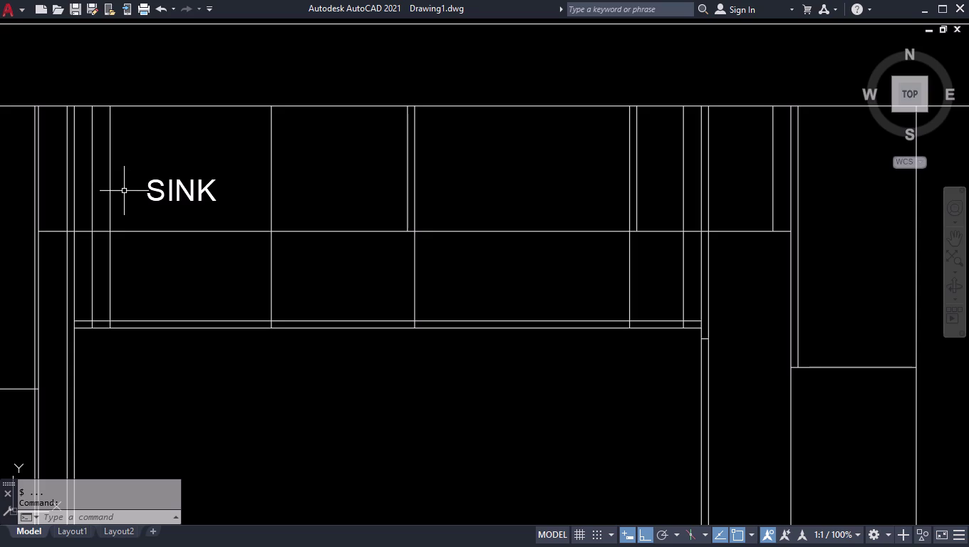
Pan to the right-hand cabinets and break the lower counter's right end line at a point.
scroll(down, 3)
scroll(down, 3)
scroll(up, 3)
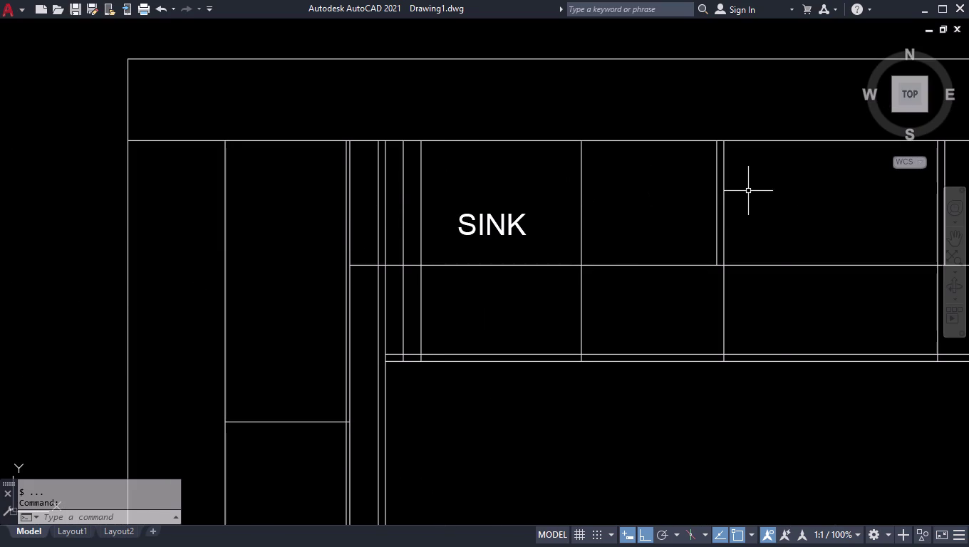
click(953, 235)
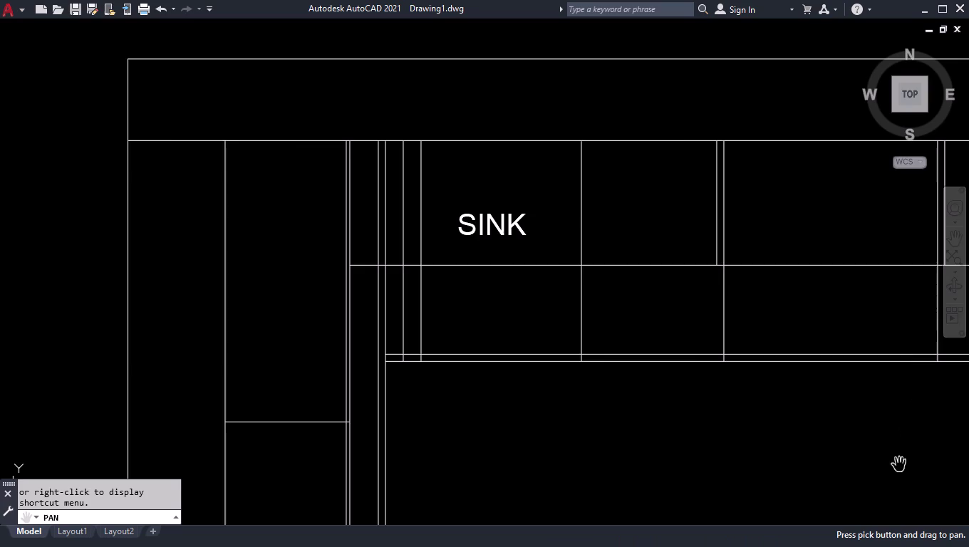
drag(899, 466, 329, 453)
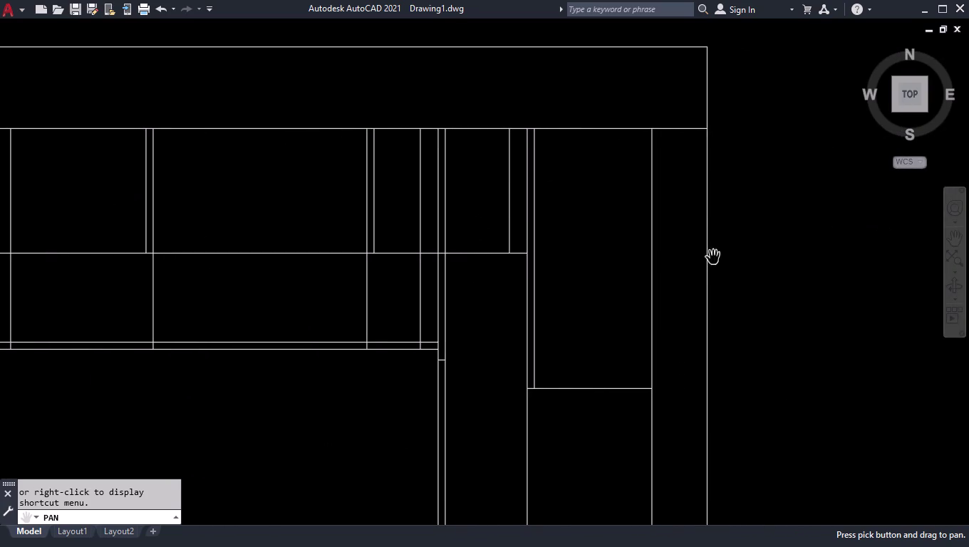
key(space)
scroll(down, 3)
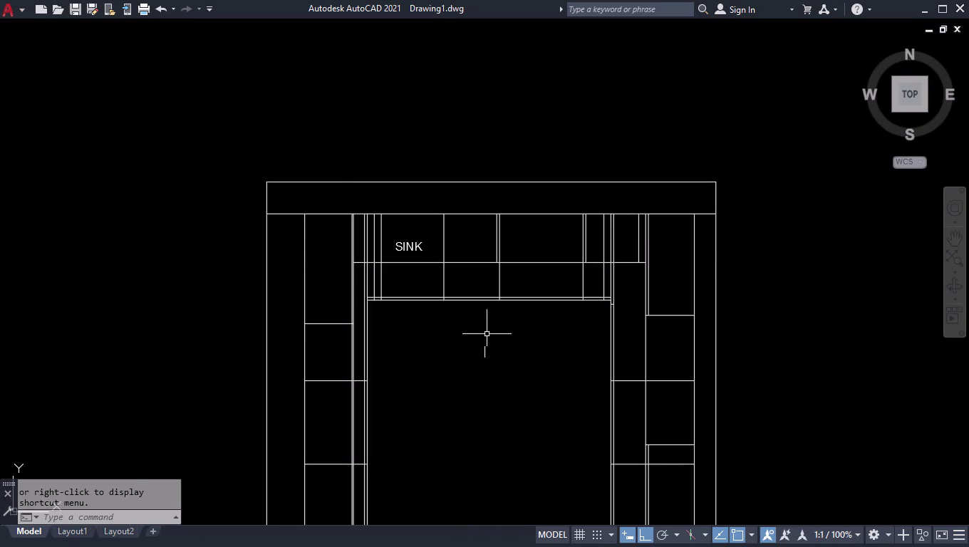
scroll(up, 3)
scroll(down, 3)
scroll(down, 3)
scroll(down, 3)
scroll(down, 3)
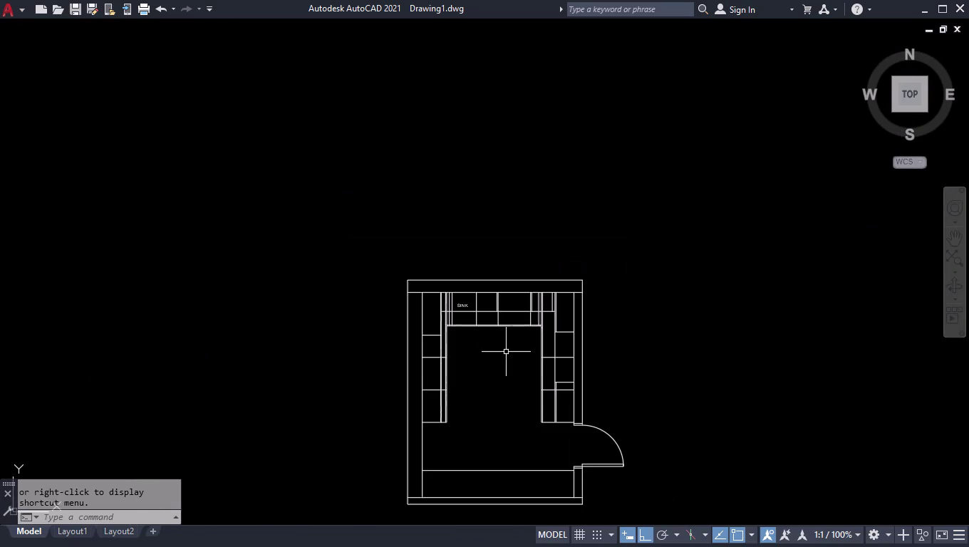
scroll(up, 3)
scroll(up, 3)
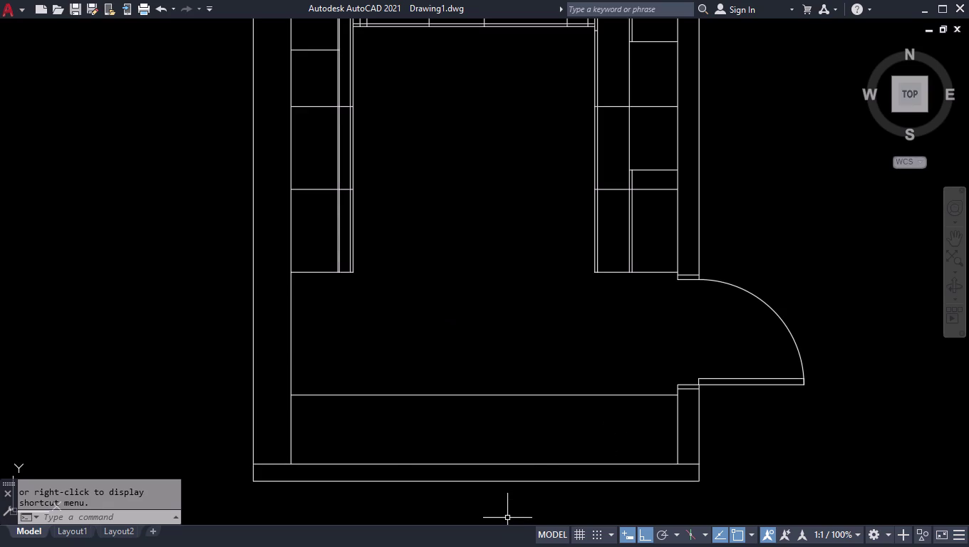
scroll(up, 3)
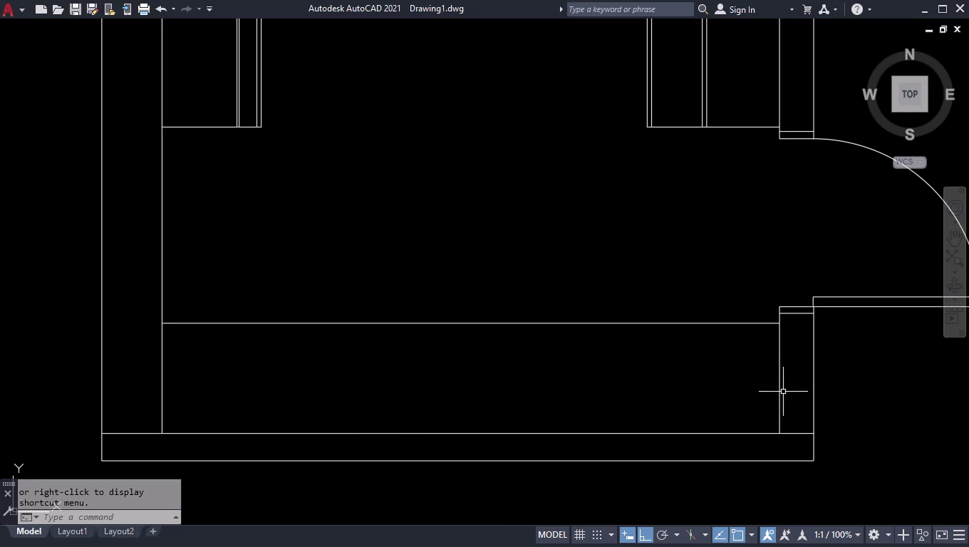
text(br)
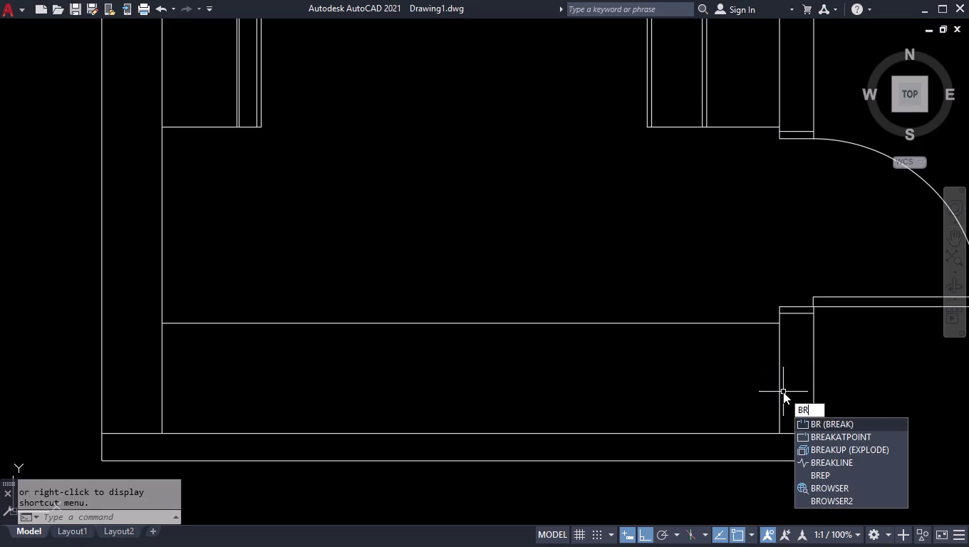
key(Down)
key(Return)
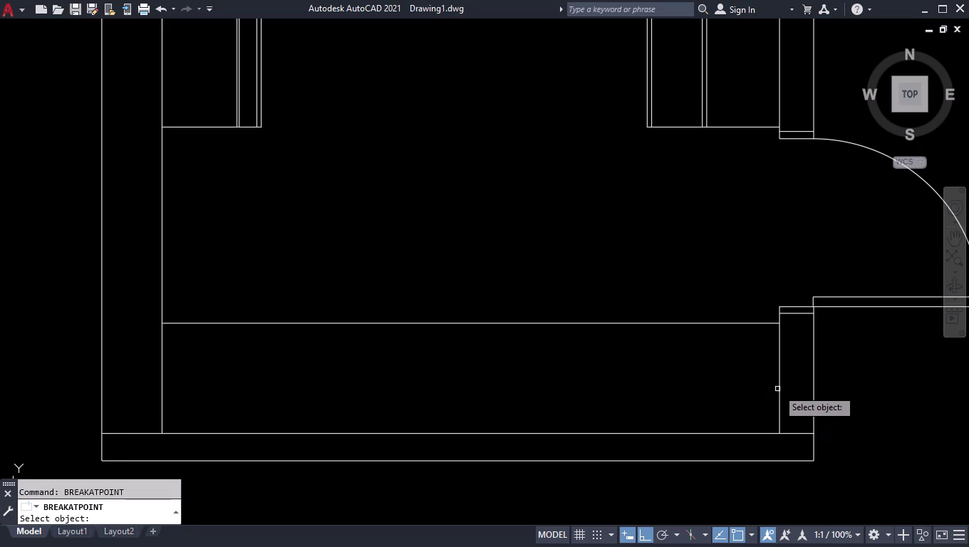
click(780, 387)
click(778, 324)
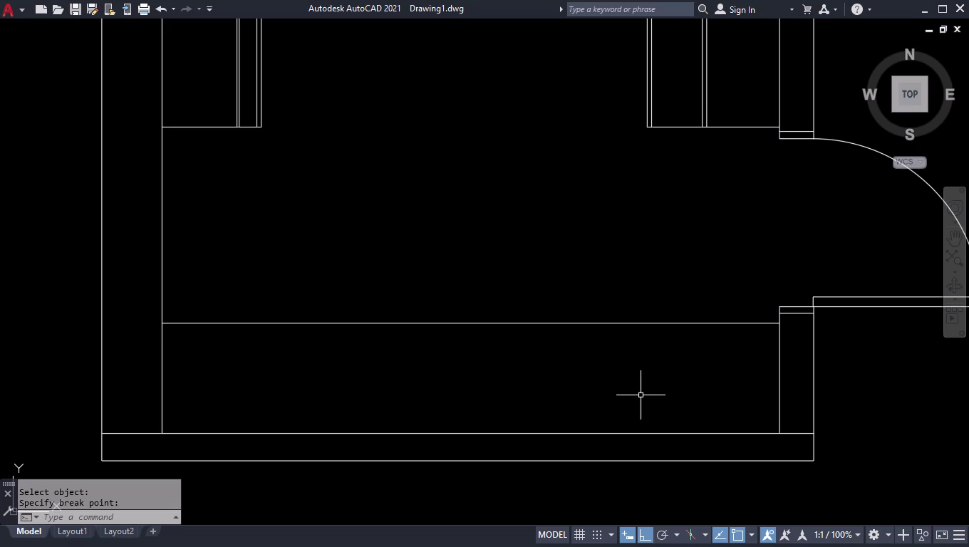
Offset the end line 50 left, then 600 and 1000 further left as dividers.
text(off)
key(Return)
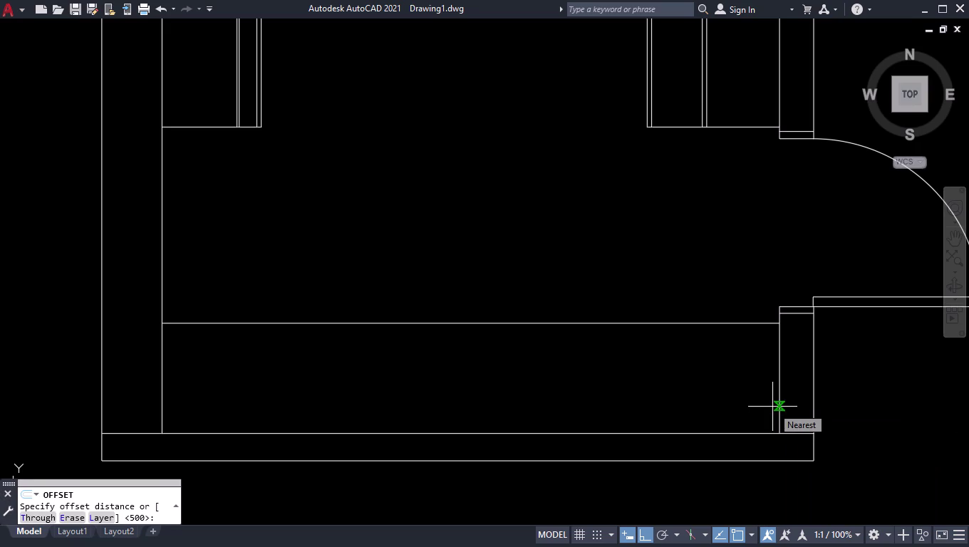
text(50)
key(Return)
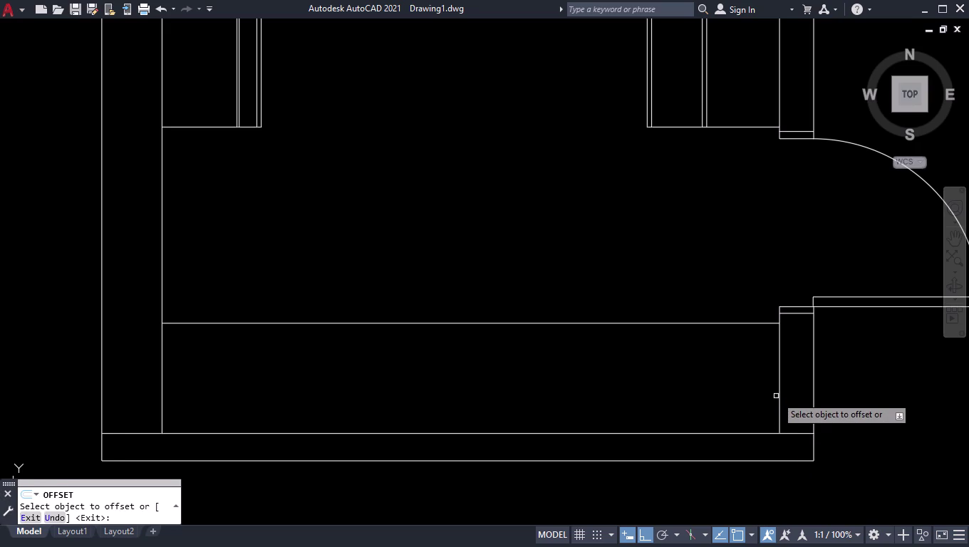
click(778, 383)
click(735, 383)
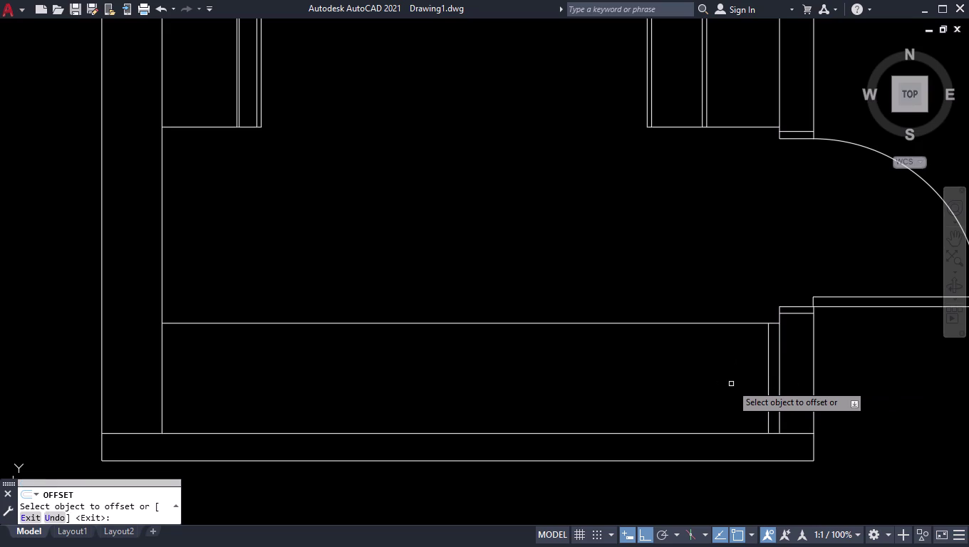
click(769, 372)
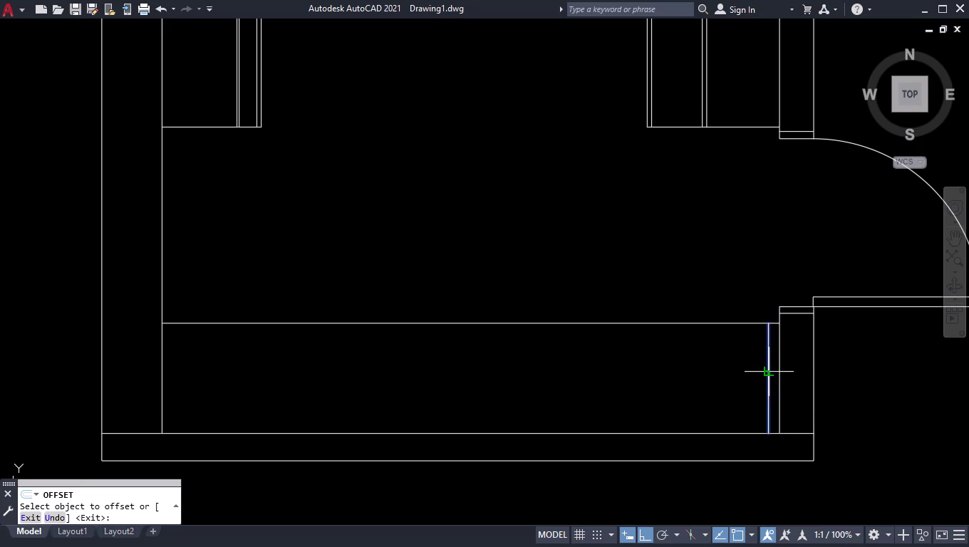
text(600)
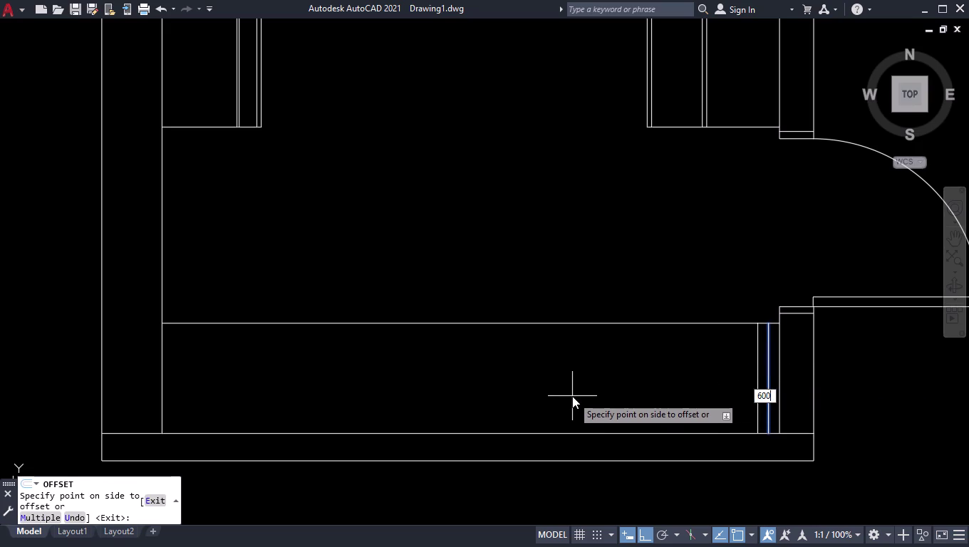
key(Return)
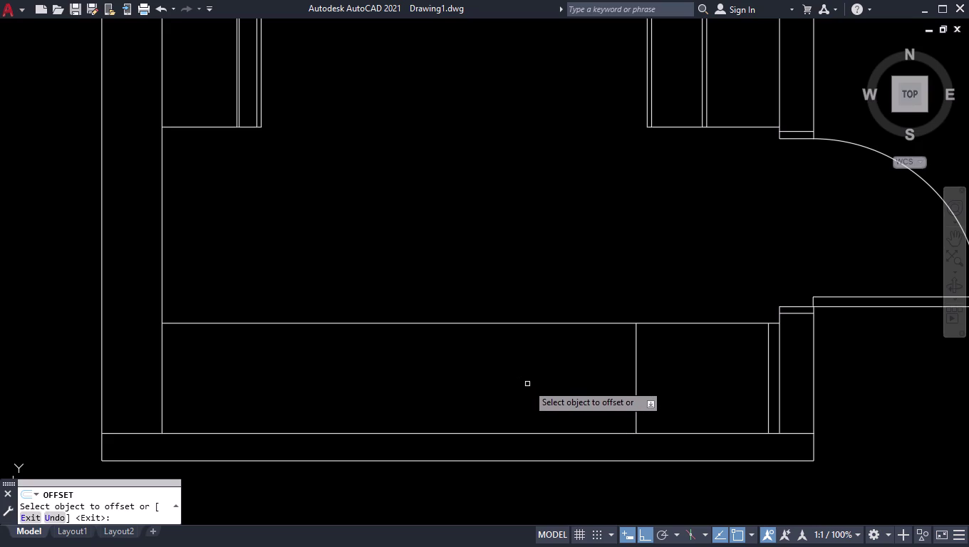
click(636, 381)
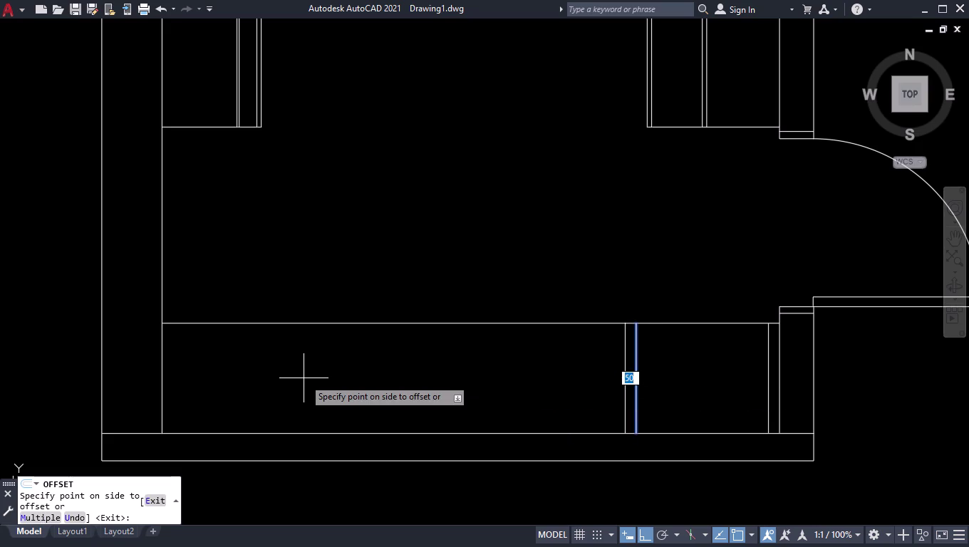
text(1000)
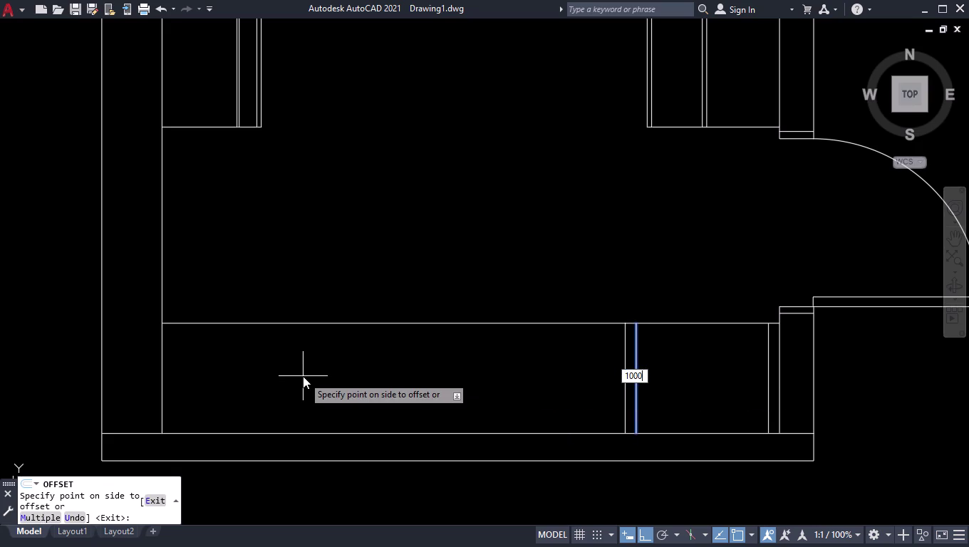
key(Return)
key(Return)
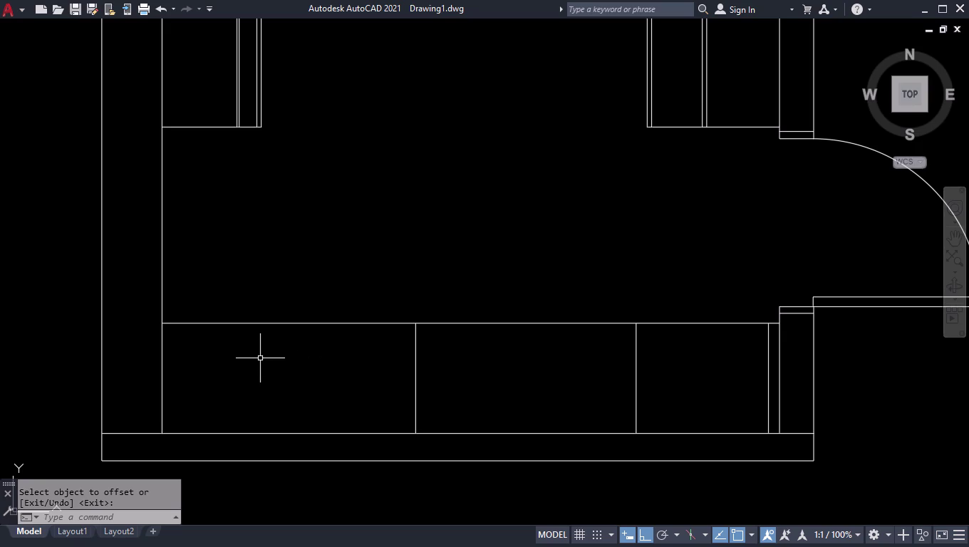
Fence-trim the counter lines left of the cabinets and check a distance with MEASUREGEOM.
text(t)
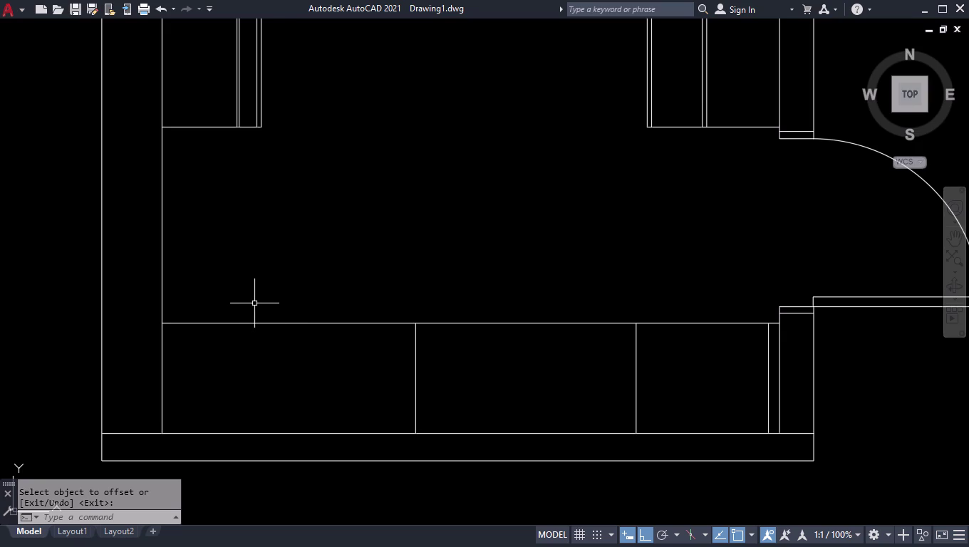
text(r)
key(Return)
click(254, 304)
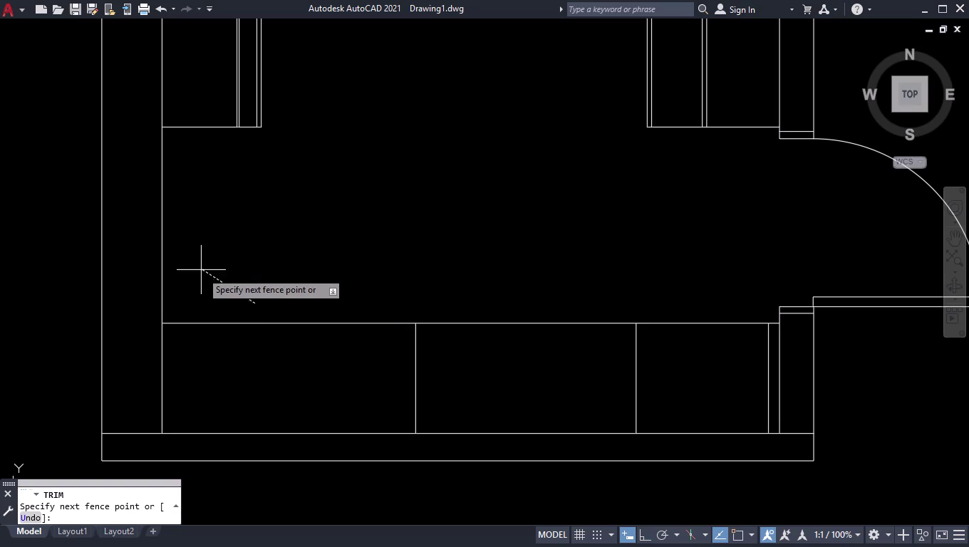
click(243, 359)
key(space)
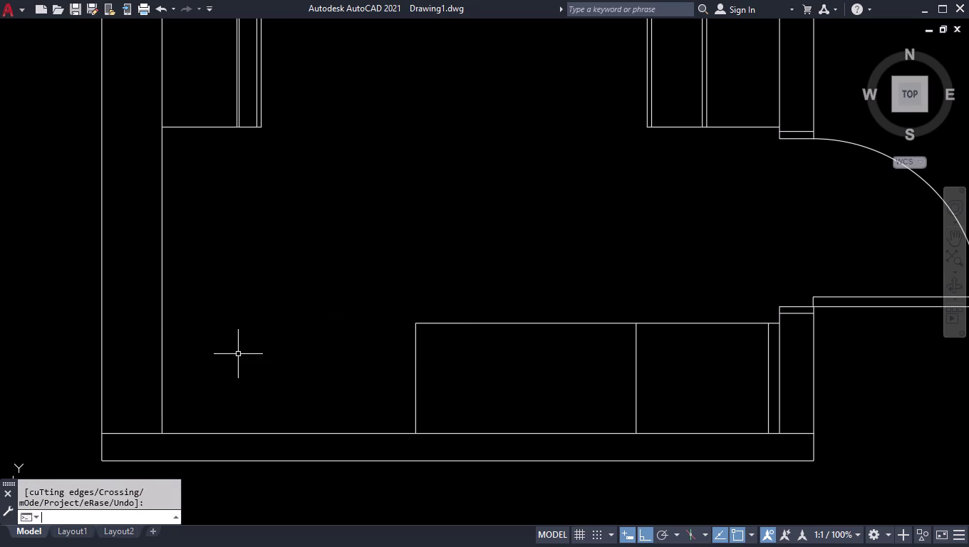
text(meas)
key(Return)
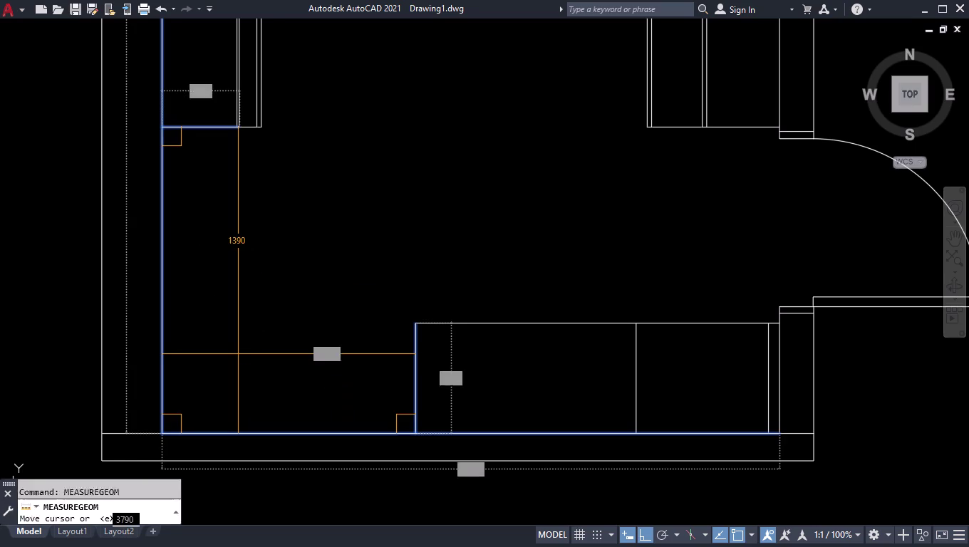
key(Return)
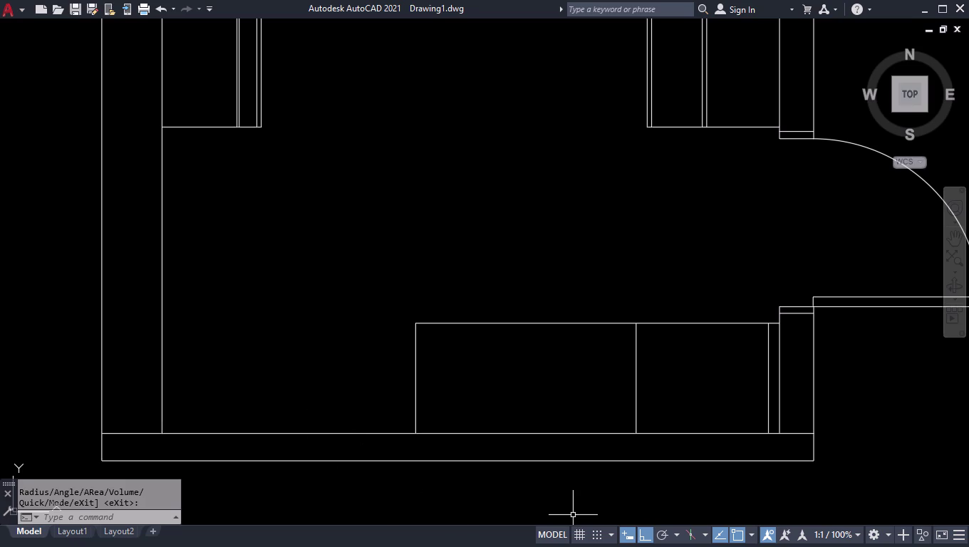
Offset the lower counter's top edge 20 inward as a thin edge line.
text(off)
key(Return)
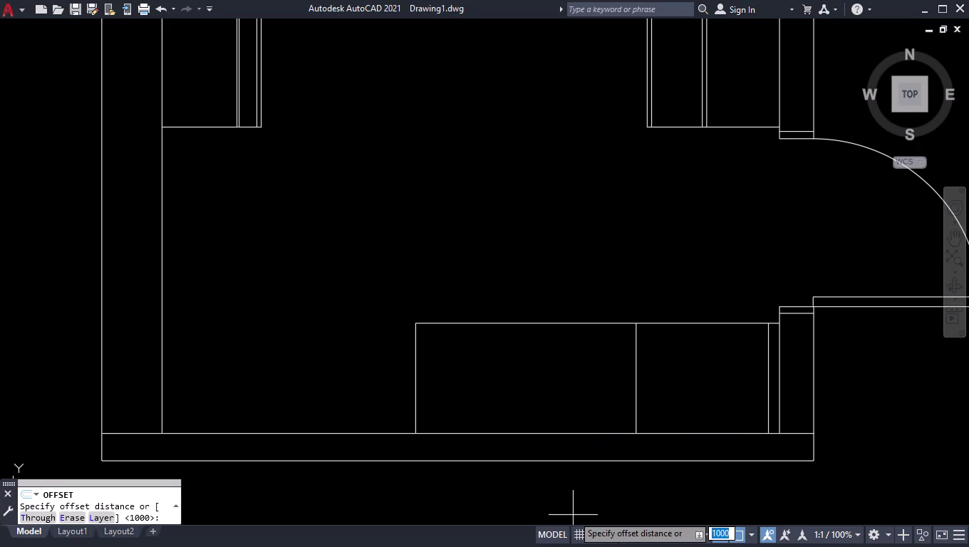
text(20)
key(Return)
click(462, 323)
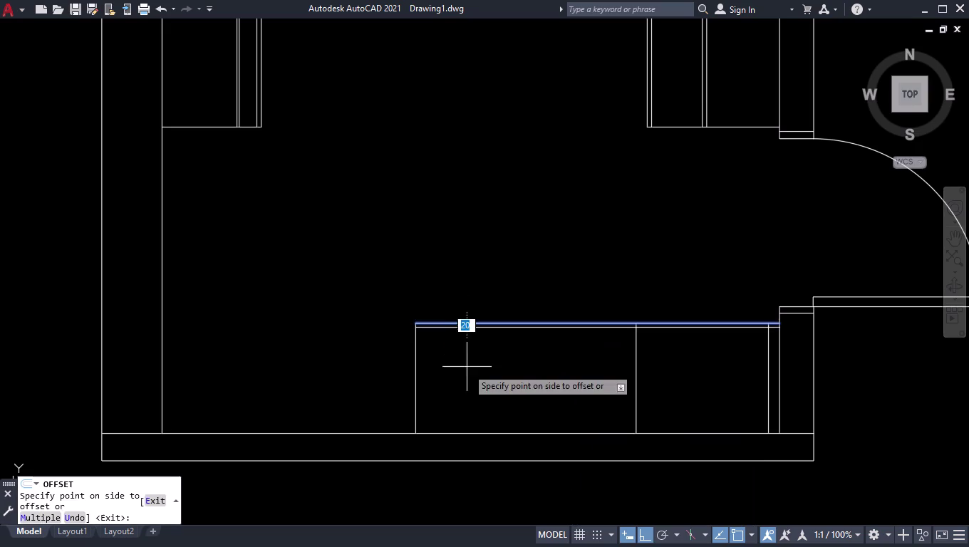
click(469, 374)
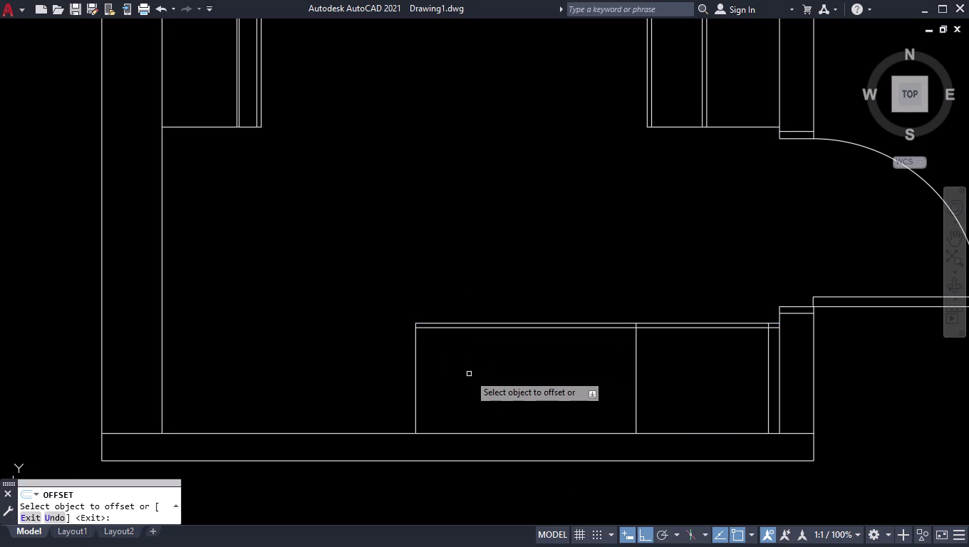
key(Return)
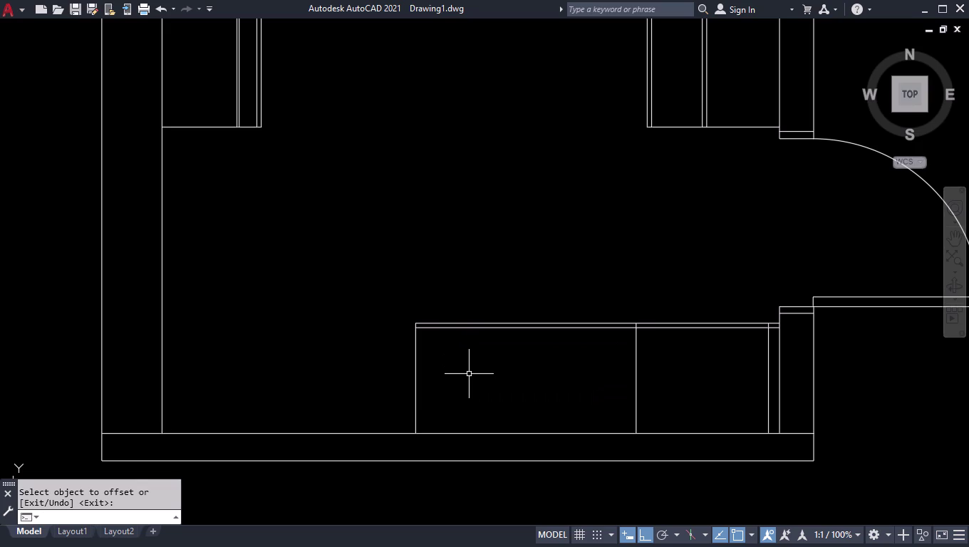
Draw a 20-unit vertical line up from the cabinet front edge's midpoint using m2p.
key(l)
key(Return)
text(m20)
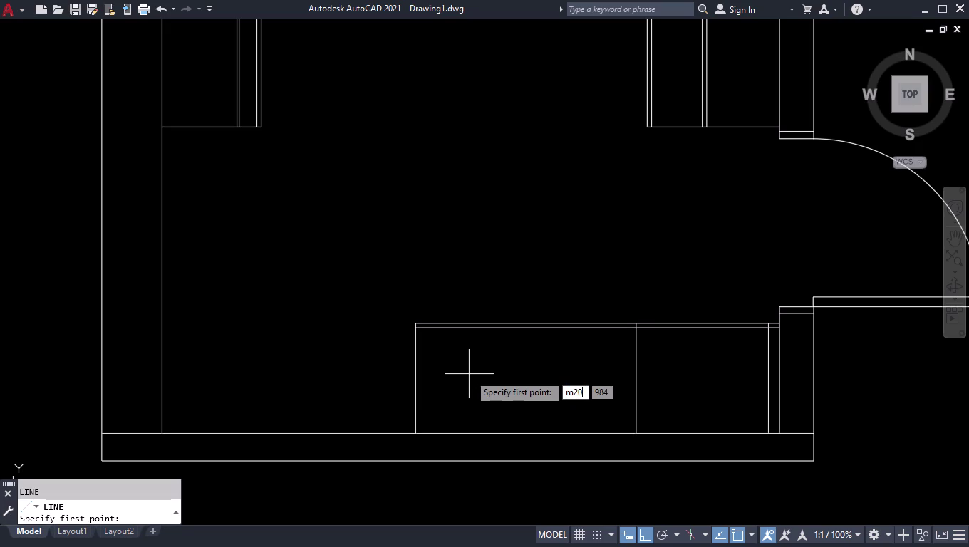
key(BackSpace)
key(o)
key(BackSpace)
key(p)
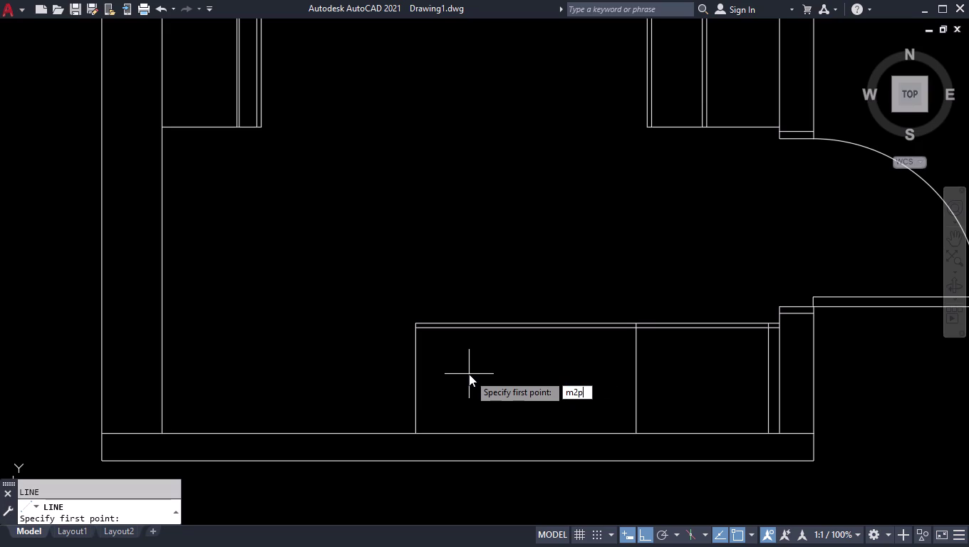
key(Return)
scroll(up, 3)
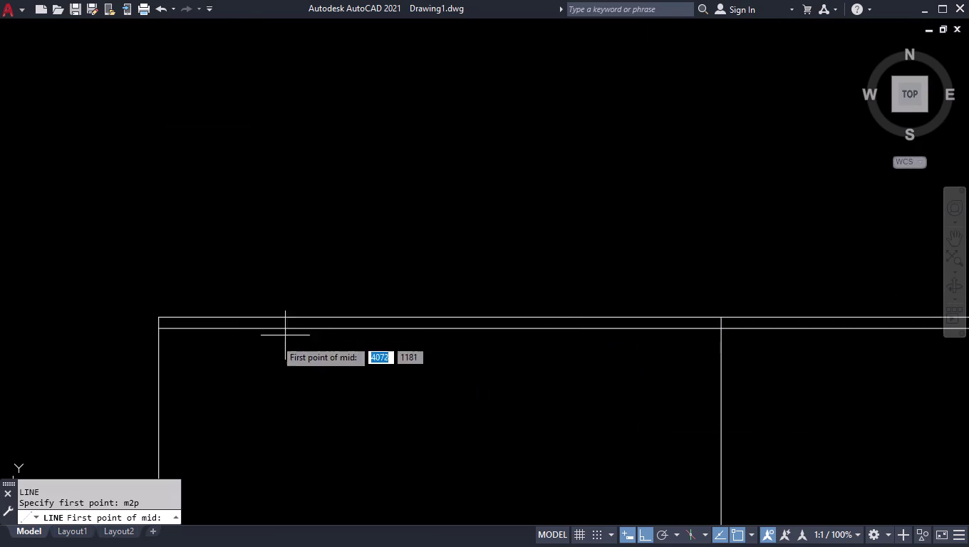
click(156, 324)
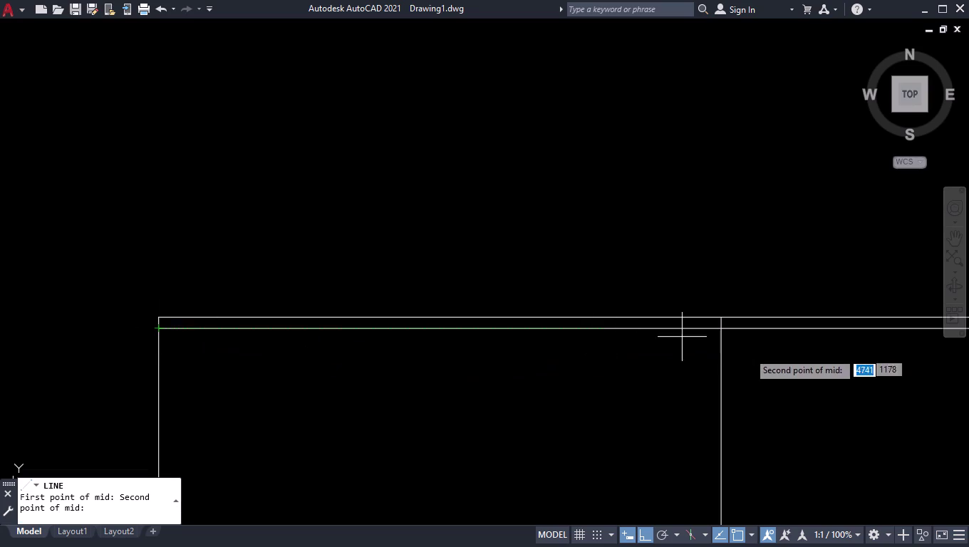
click(724, 329)
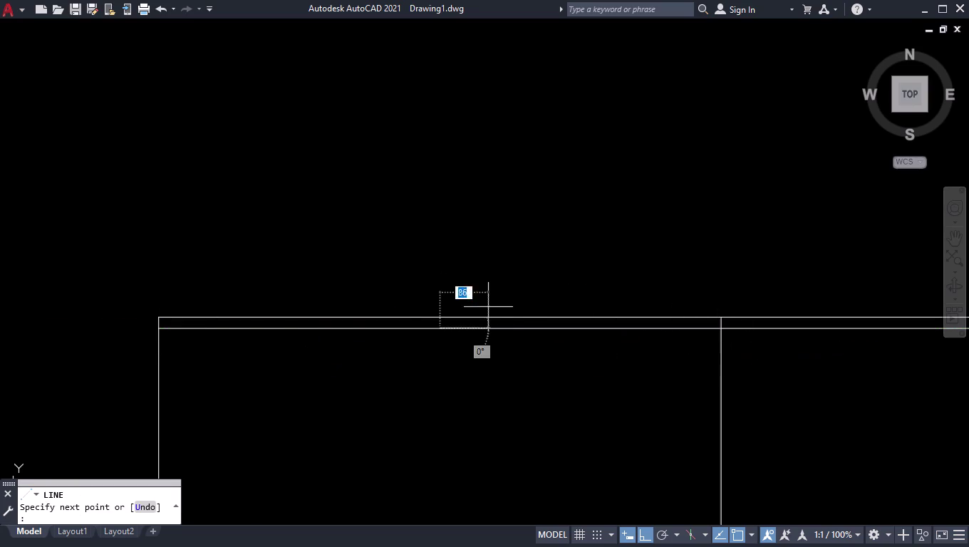
text(20)
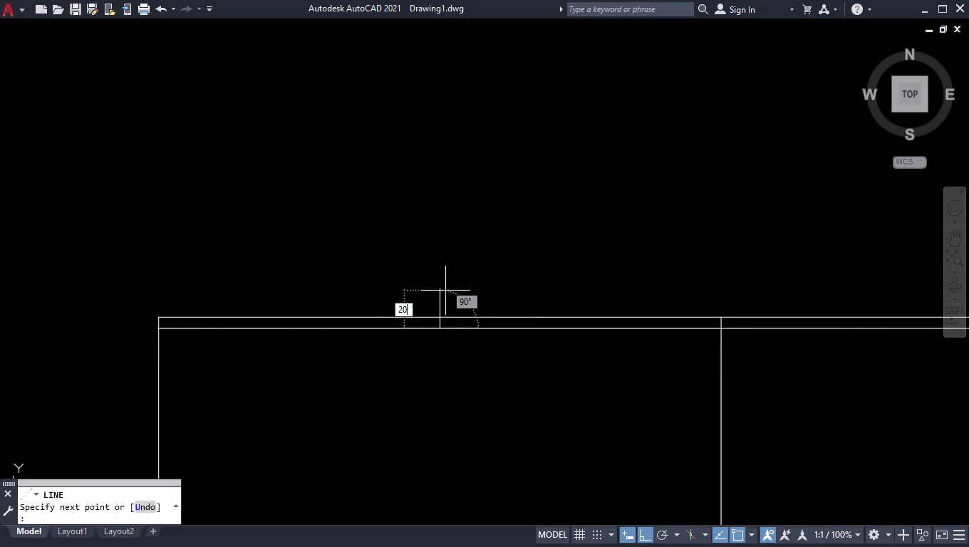
key(Return)
key(space)
scroll(down, 3)
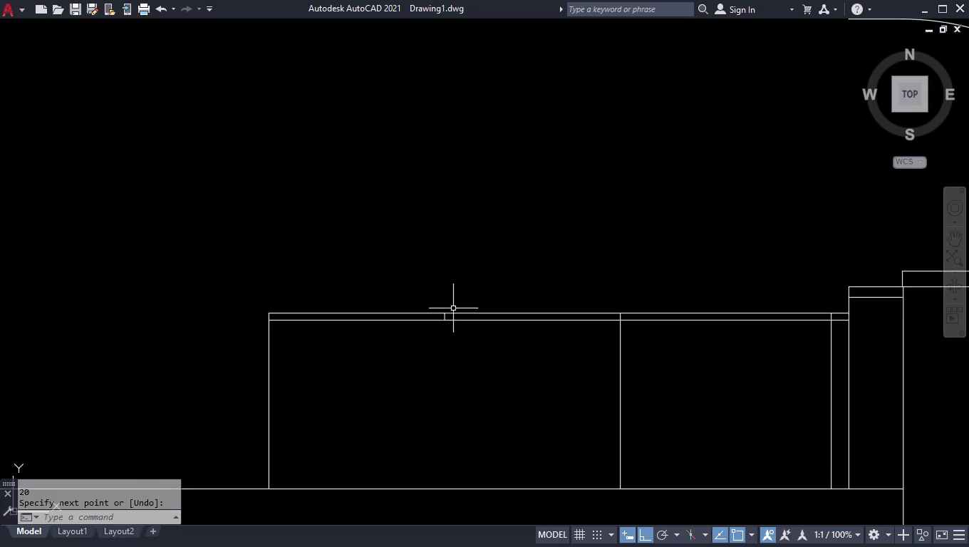
scroll(down, 3)
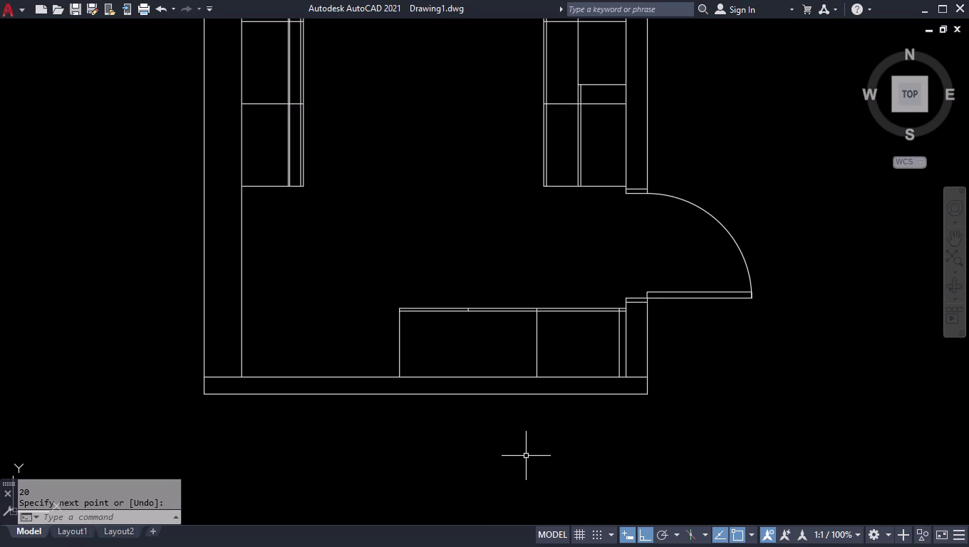
key(ctrl+2)
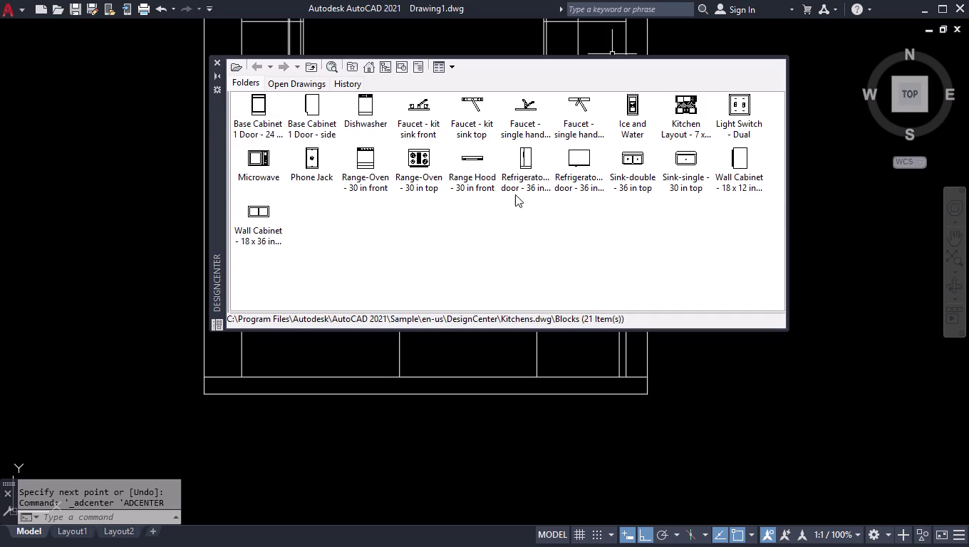
Drag the 'Refrigerator-2 door - 36 in top' block from DesignCenter into the drawing, then close DesignCenter.
click(580, 154)
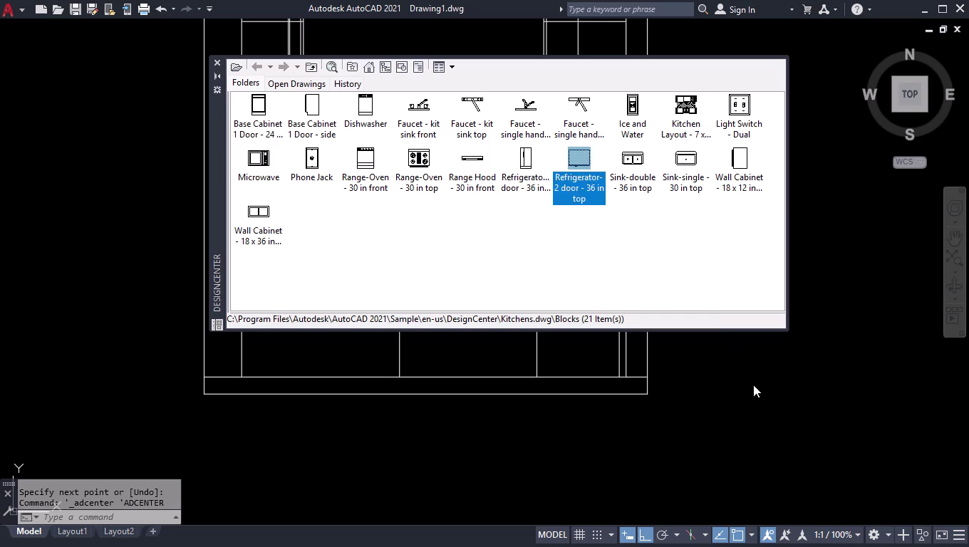
drag(579, 155, 760, 392)
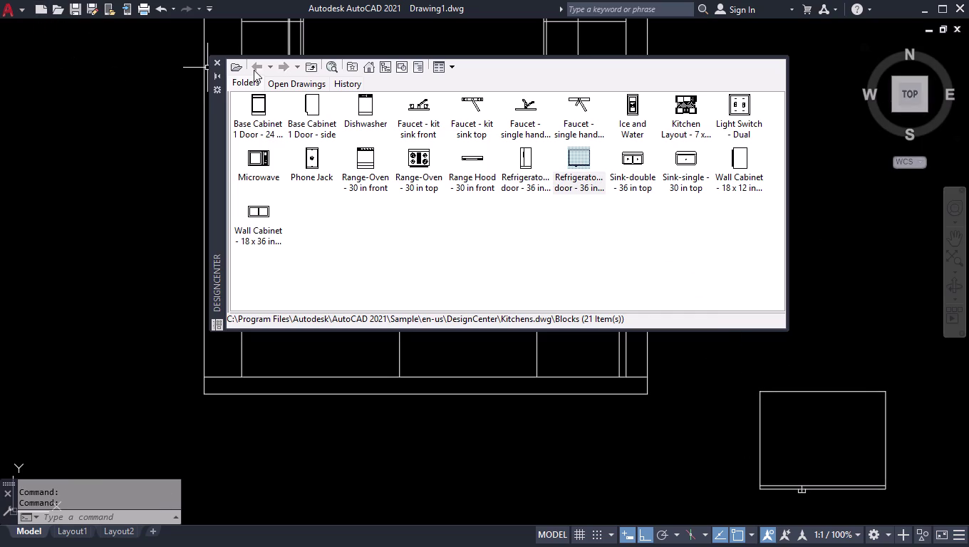
click(219, 62)
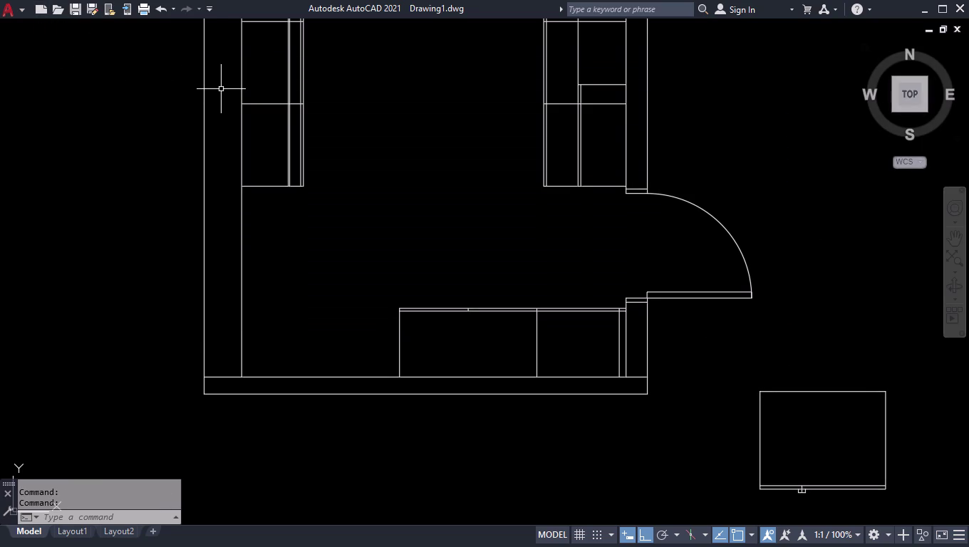
scroll(down, 3)
scroll(up, 3)
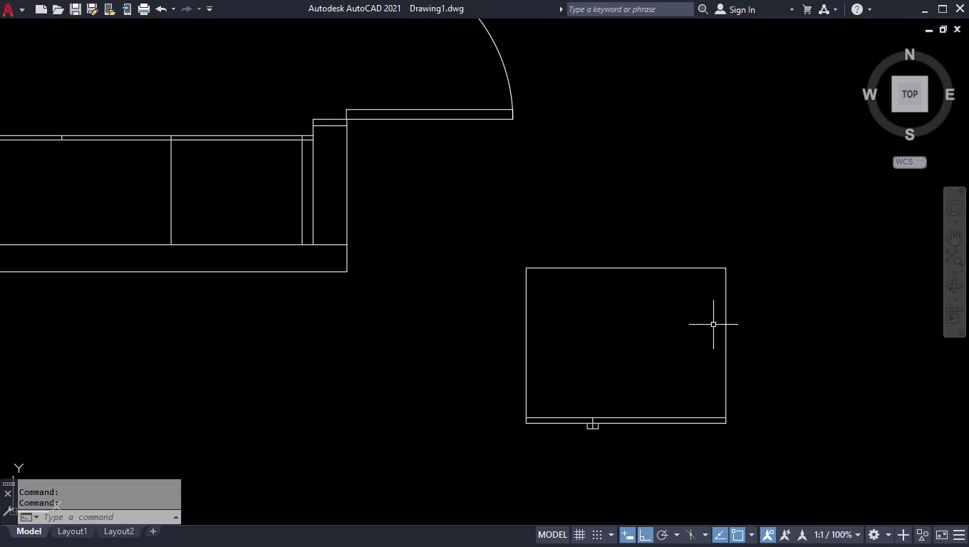
key(f)
key(Return)
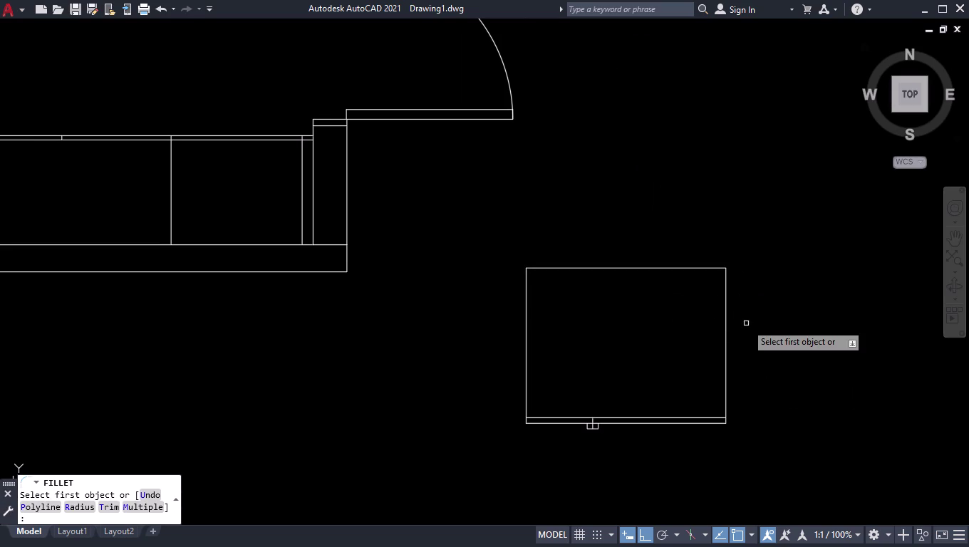
key(r)
key(Return)
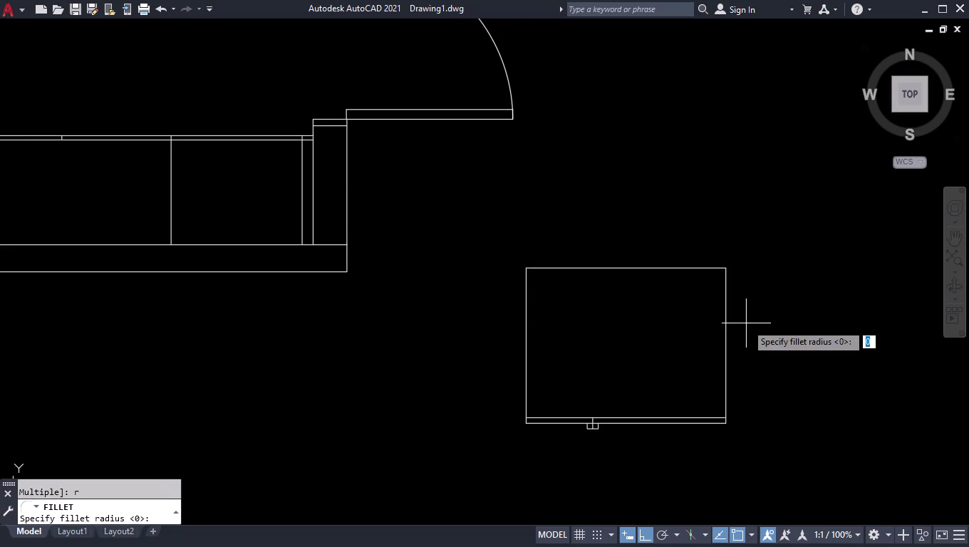
key(Return)
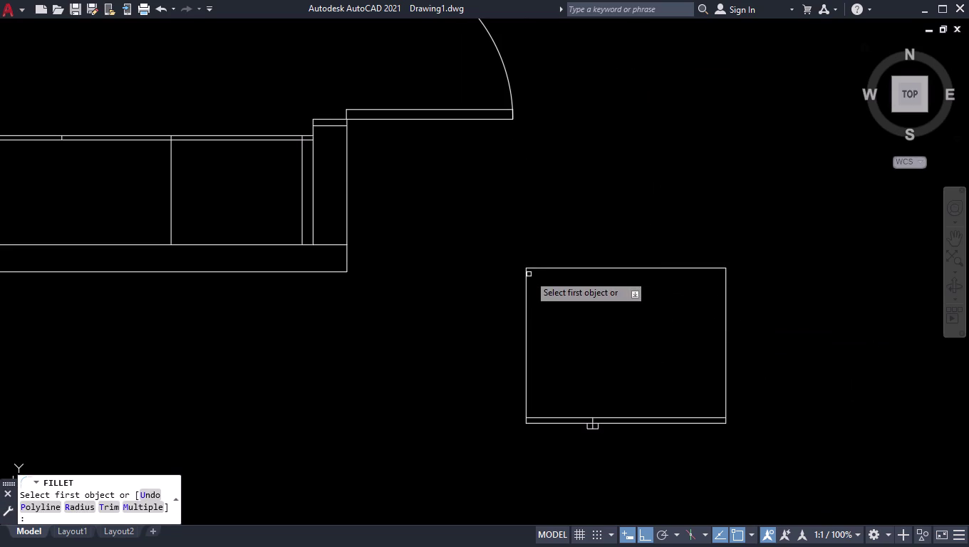
key(space)
key(f)
key(Return)
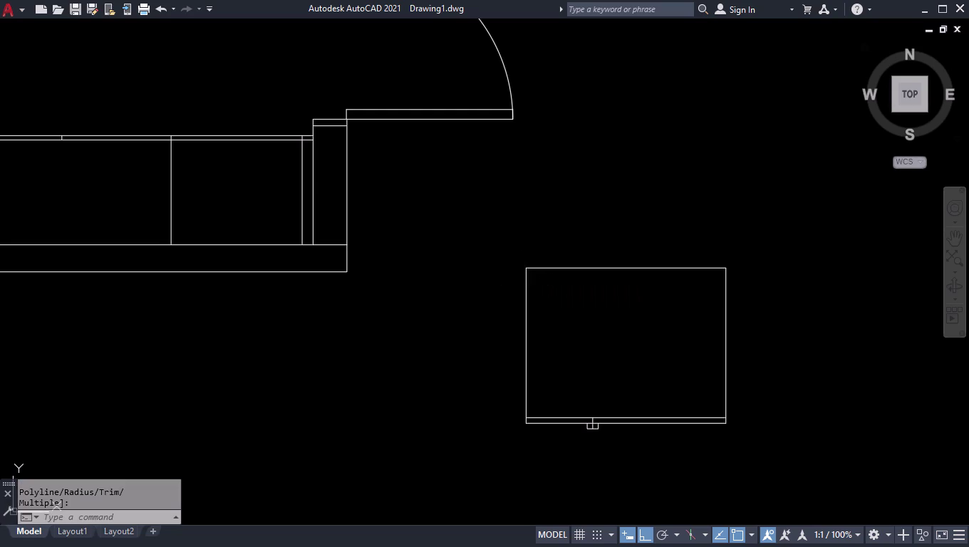
key(r)
key(Return)
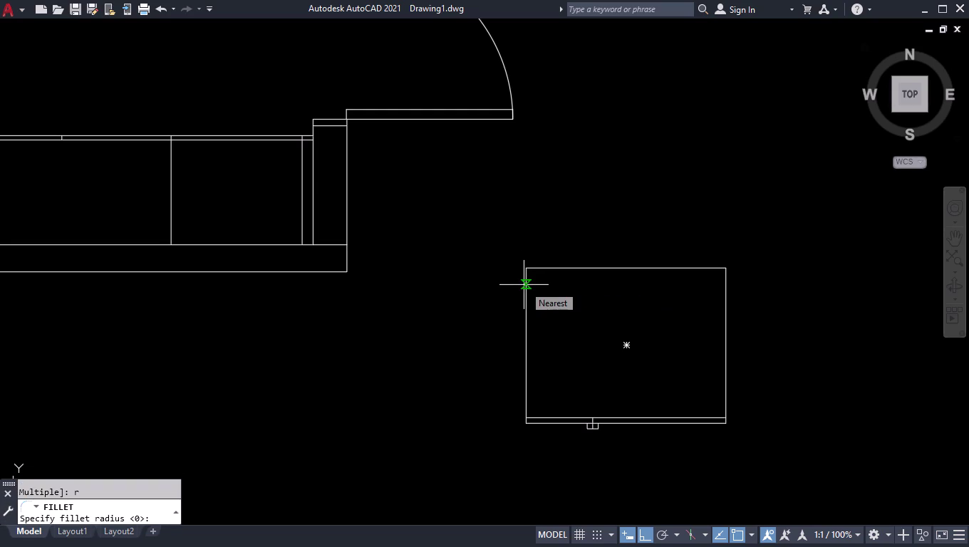
key(5)
key(Return)
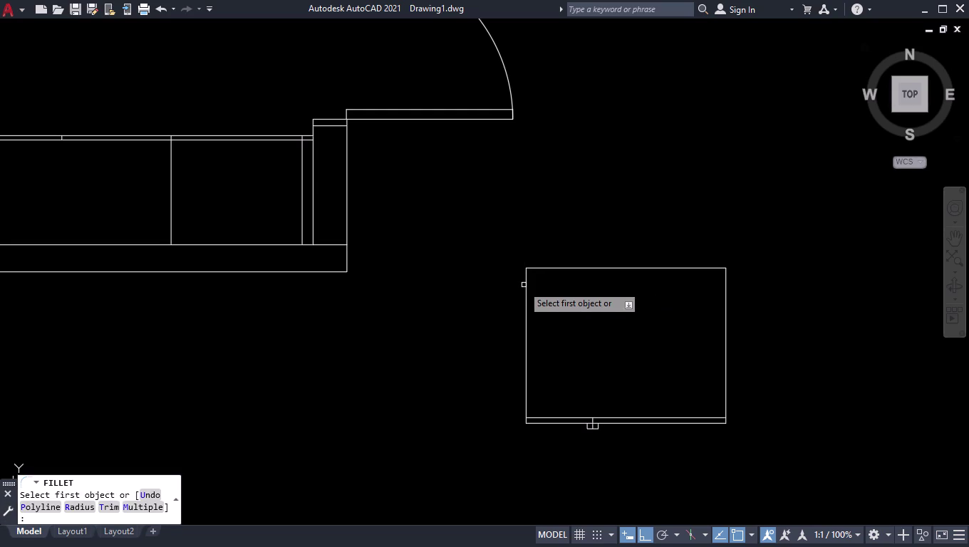
click(526, 283)
click(534, 268)
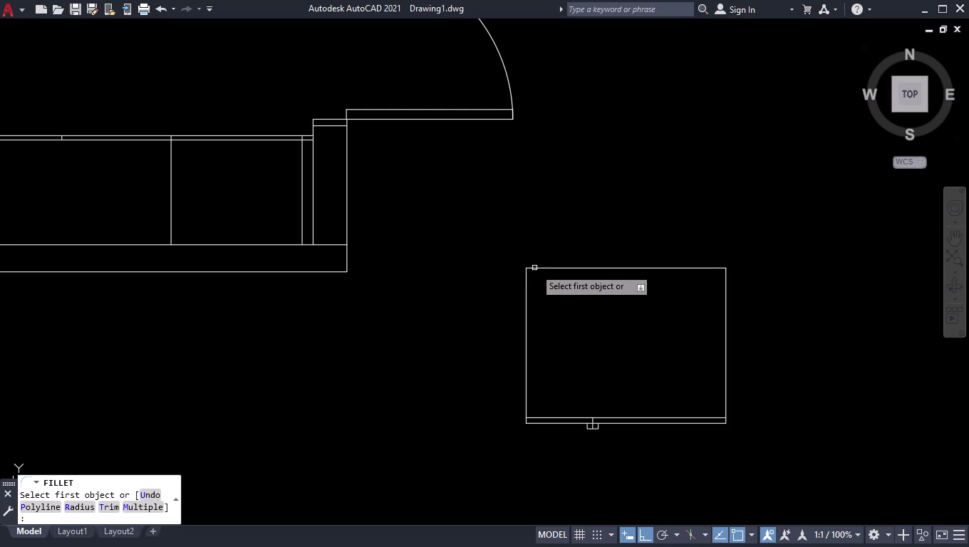
key(space)
scroll(down, 3)
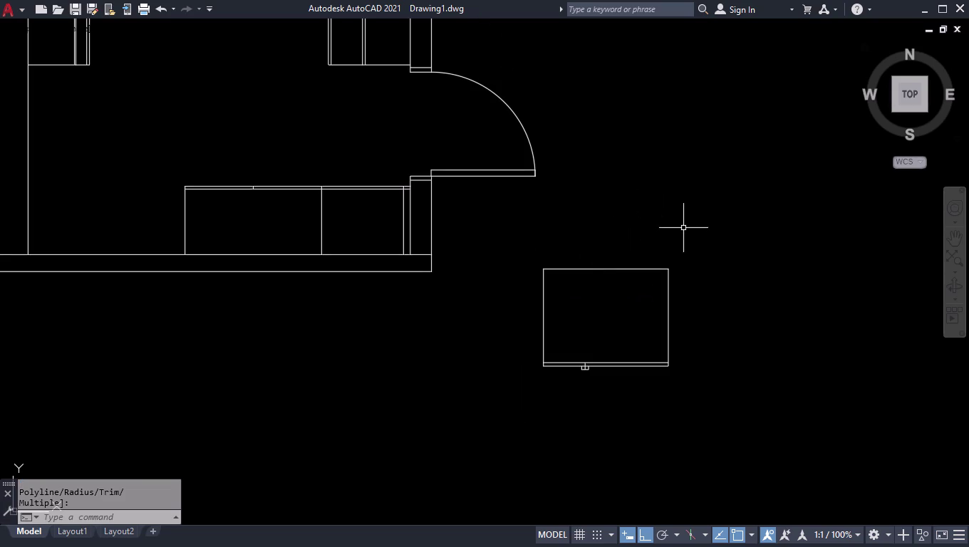
Rotate the refrigerator block about its top-left corner so the door faces the cabinets.
click(684, 230)
click(470, 477)
text(ro)
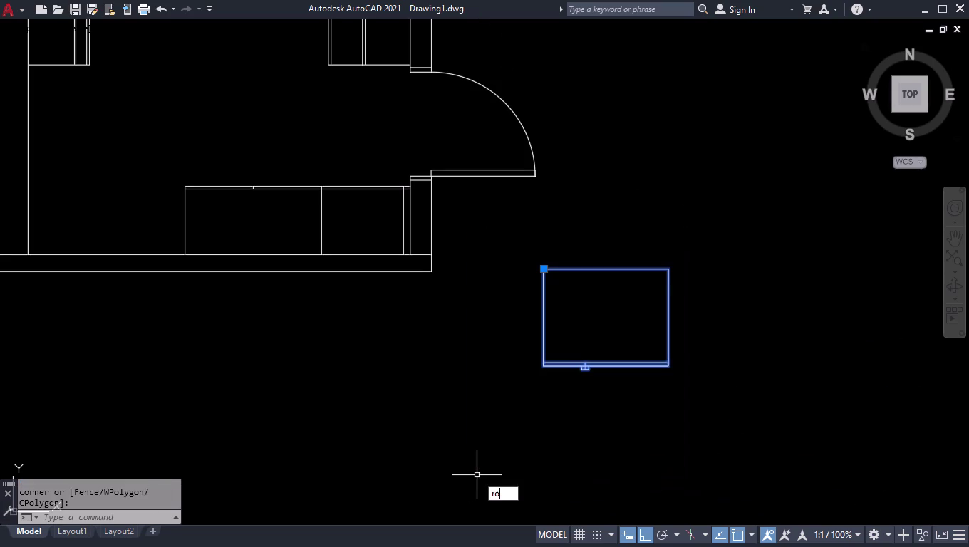
key(Return)
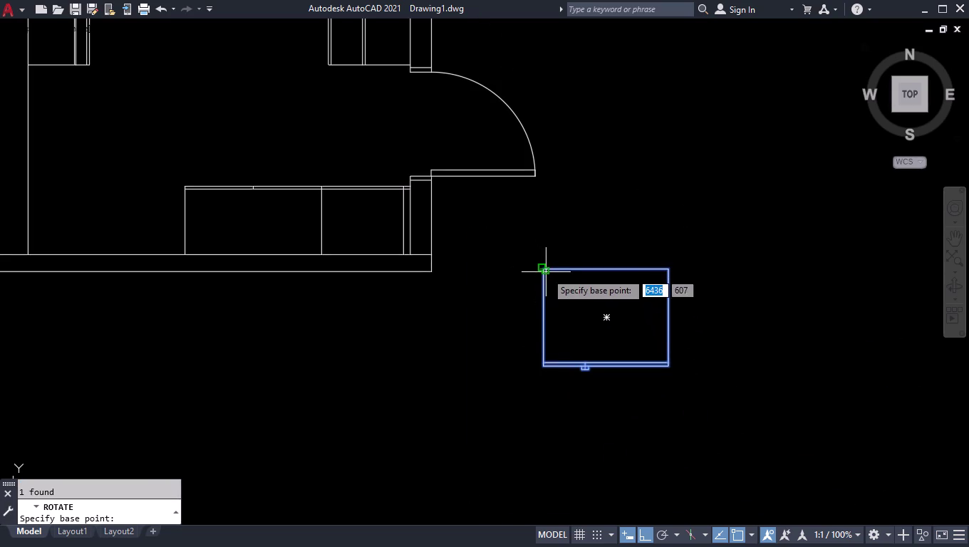
click(610, 316)
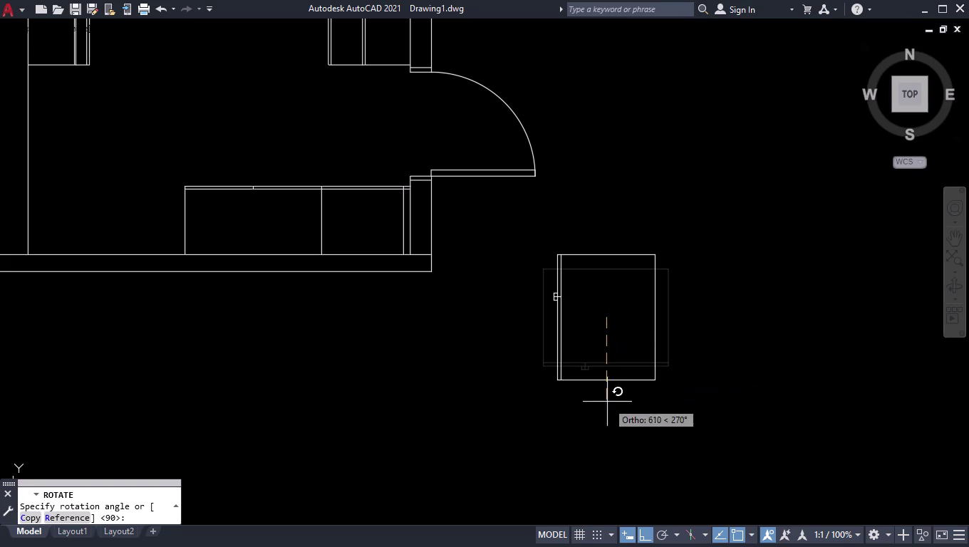
click(428, 384)
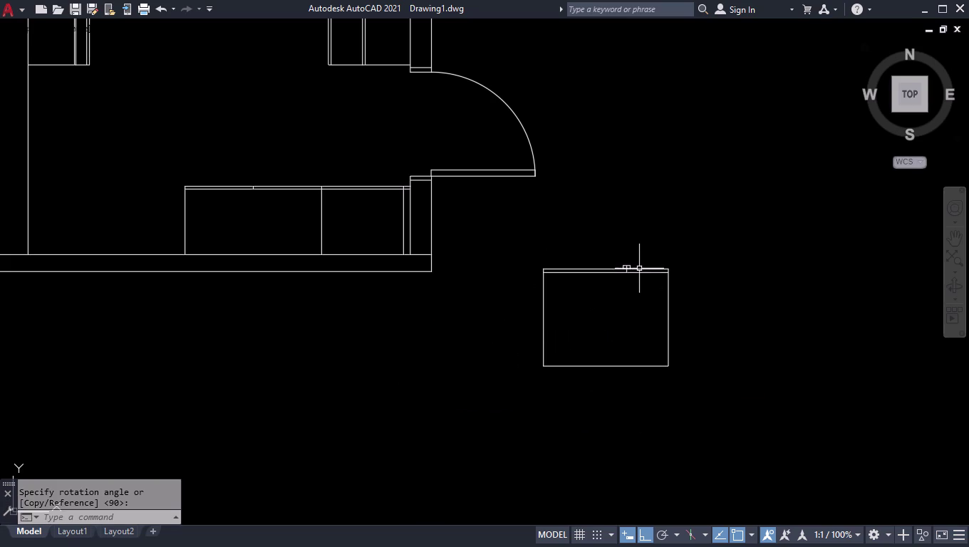
click(639, 272)
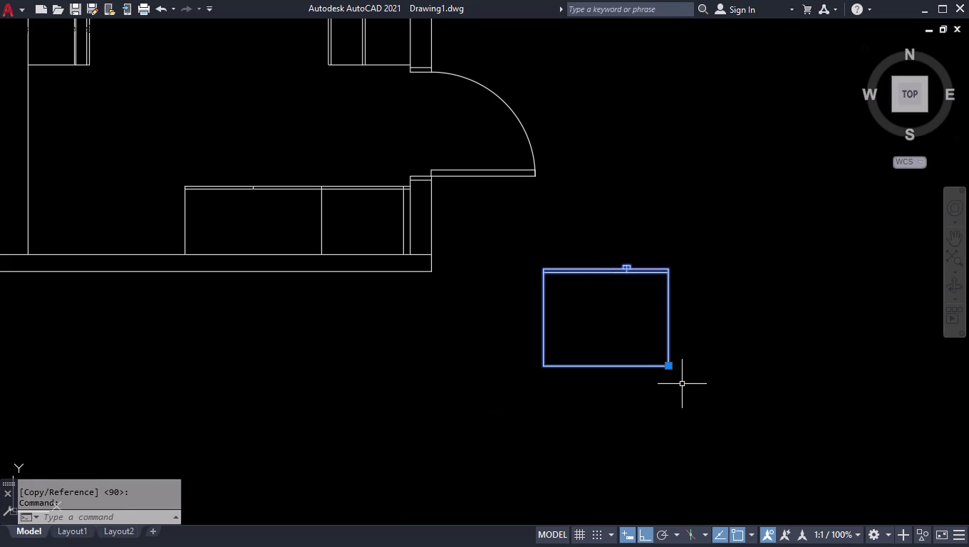
click(669, 366)
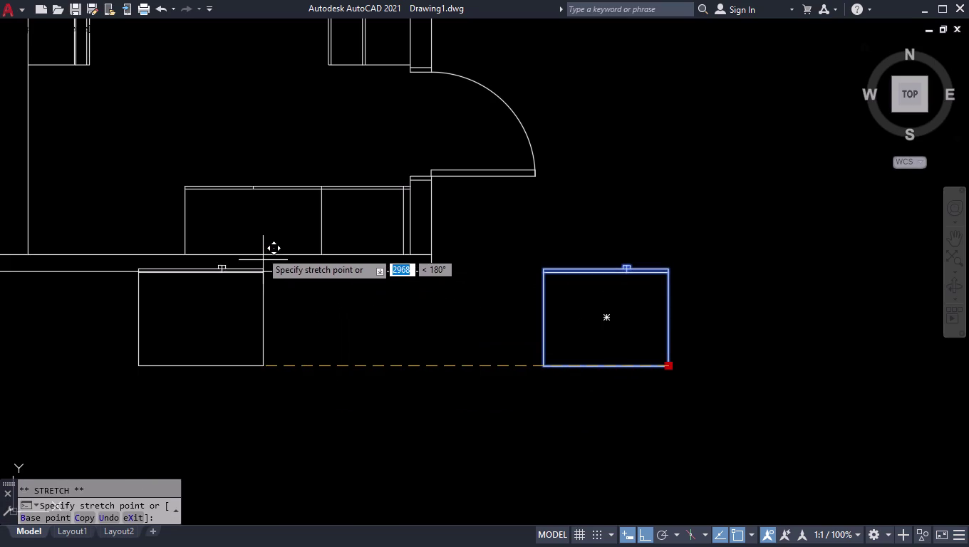
With polar tracking on, snap the refrigerator's corner into the niche against the counter.
scroll(down, 3)
click(668, 540)
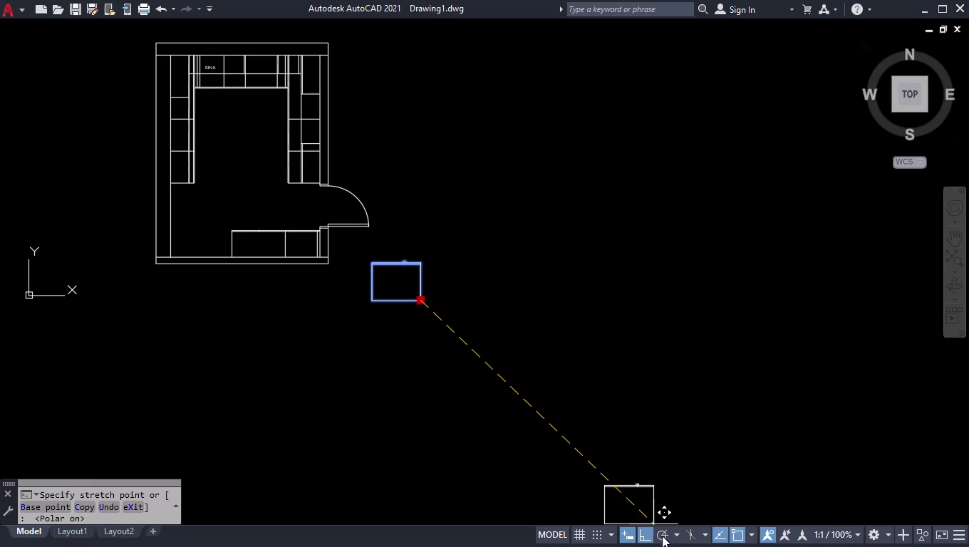
scroll(up, 3)
scroll(up, 3)
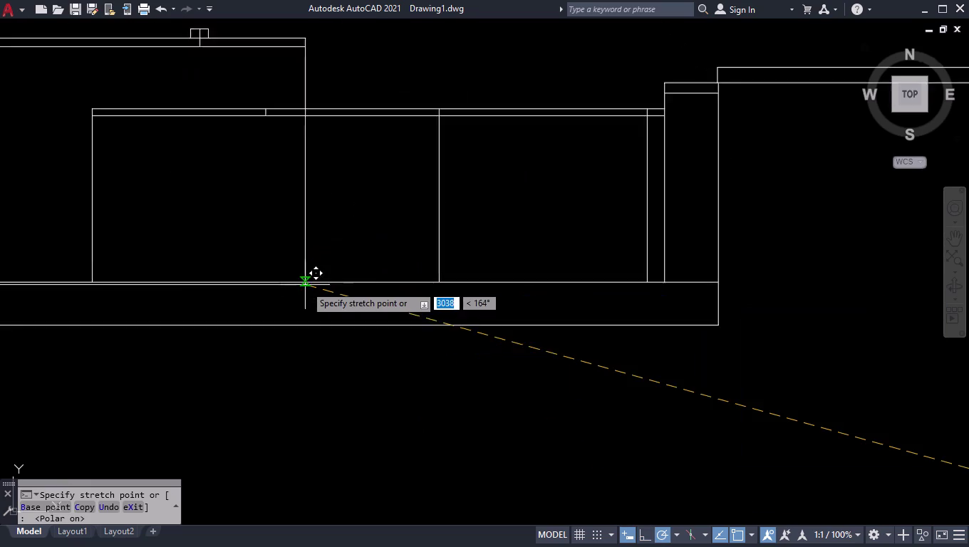
scroll(down, 3)
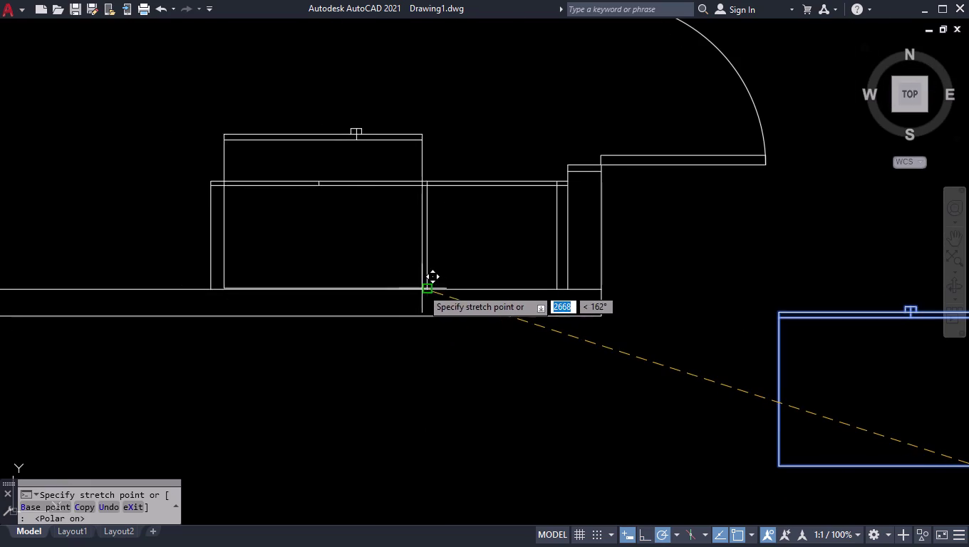
scroll(up, 3)
scroll(up, 3)
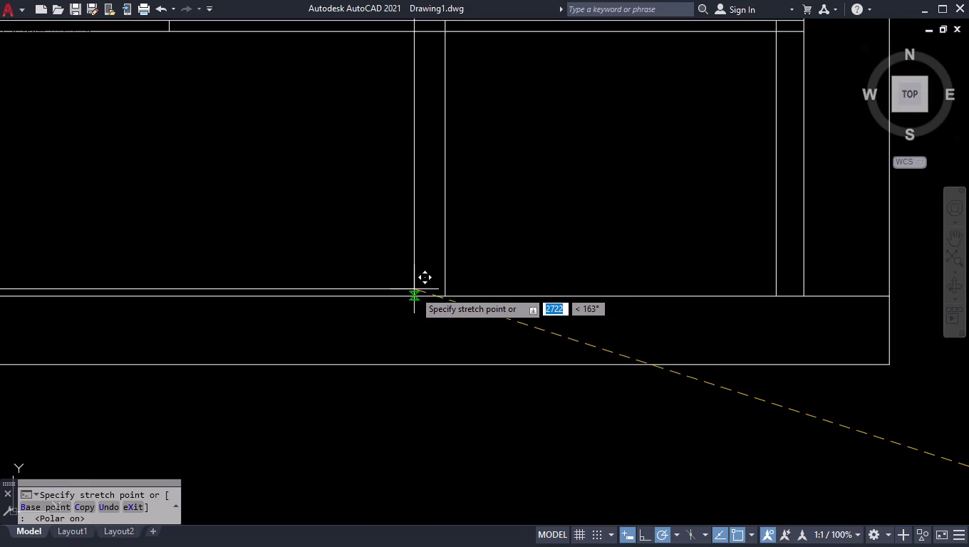
click(418, 294)
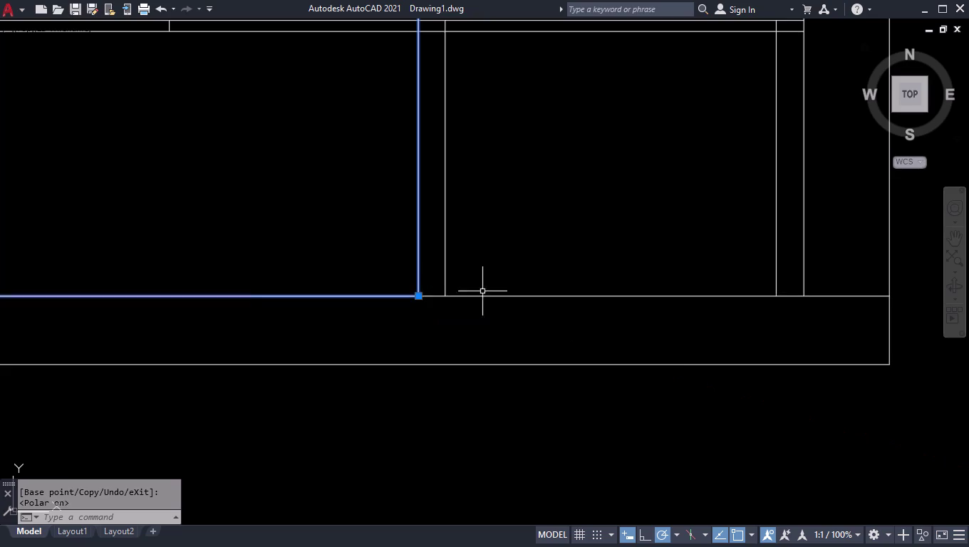
scroll(down, 3)
scroll(up, 3)
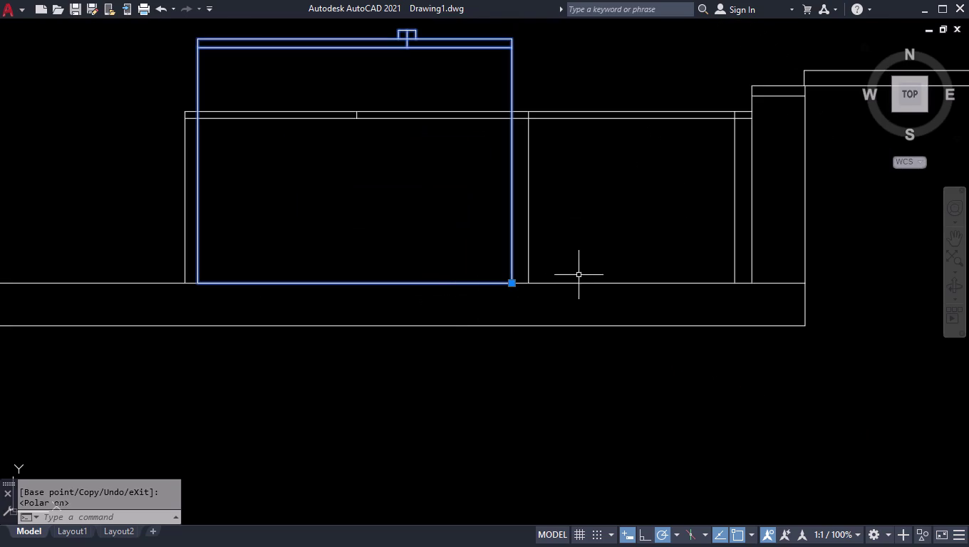
text(dli)
key(Return)
scroll(up, 3)
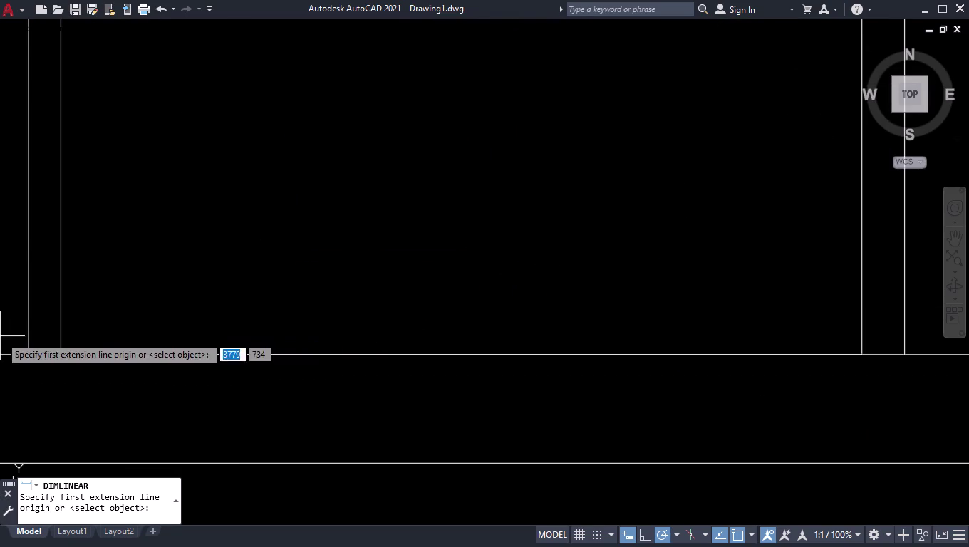
Dimension the right-side gap between refrigerator and niche wall, reading 49.
click(25, 352)
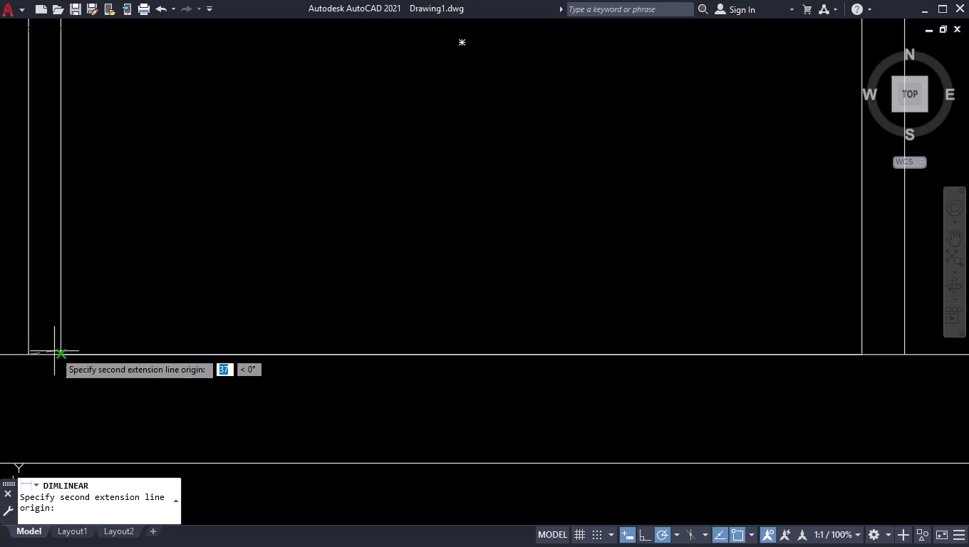
click(60, 355)
key(space)
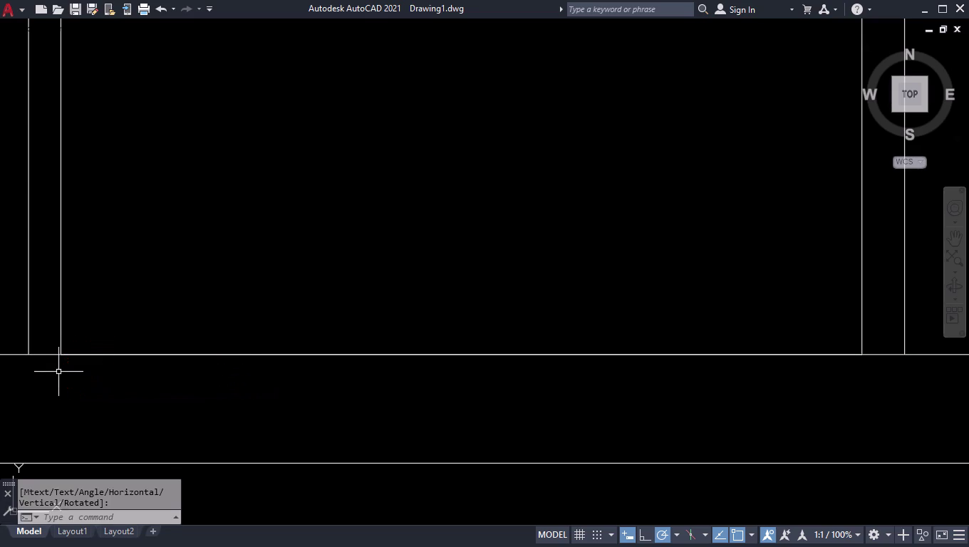
scroll(down, 3)
scroll(up, 3)
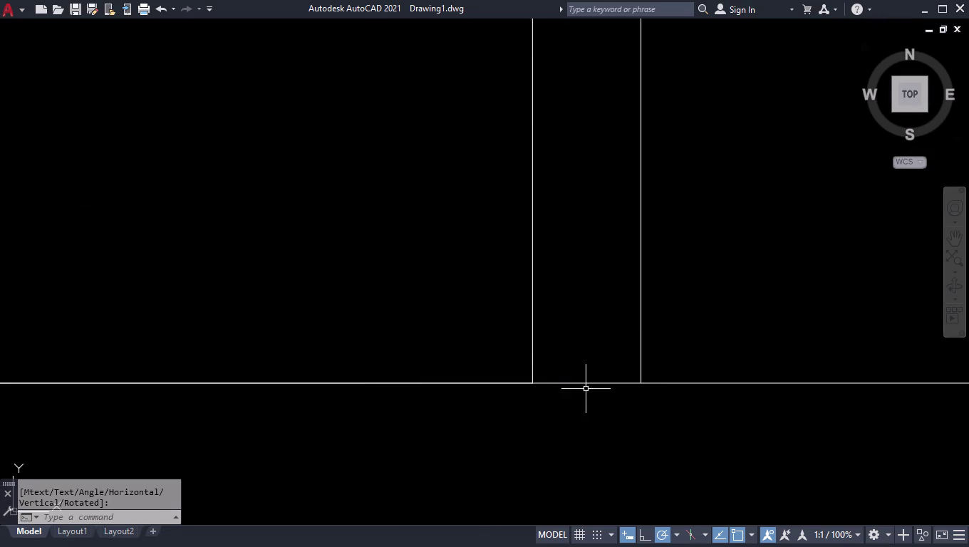
key(space)
click(641, 384)
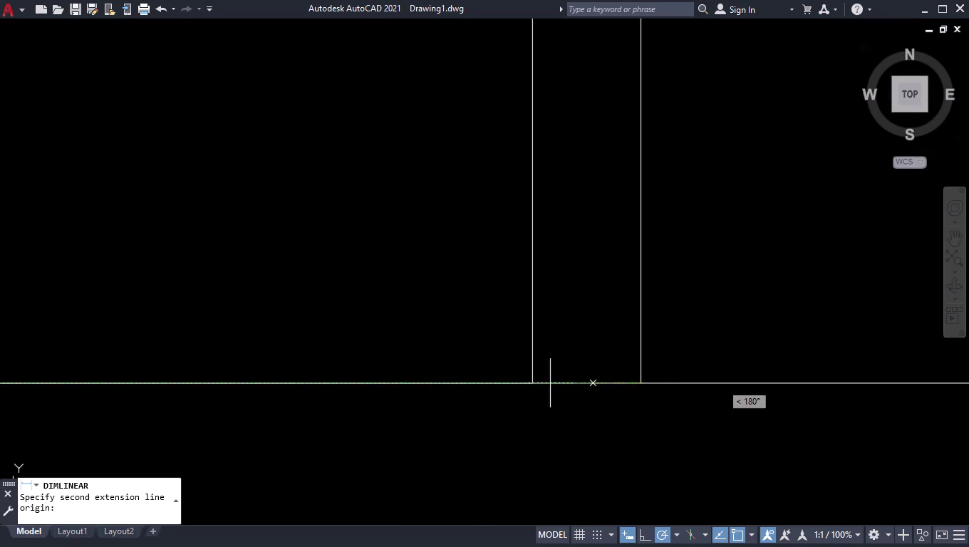
click(533, 383)
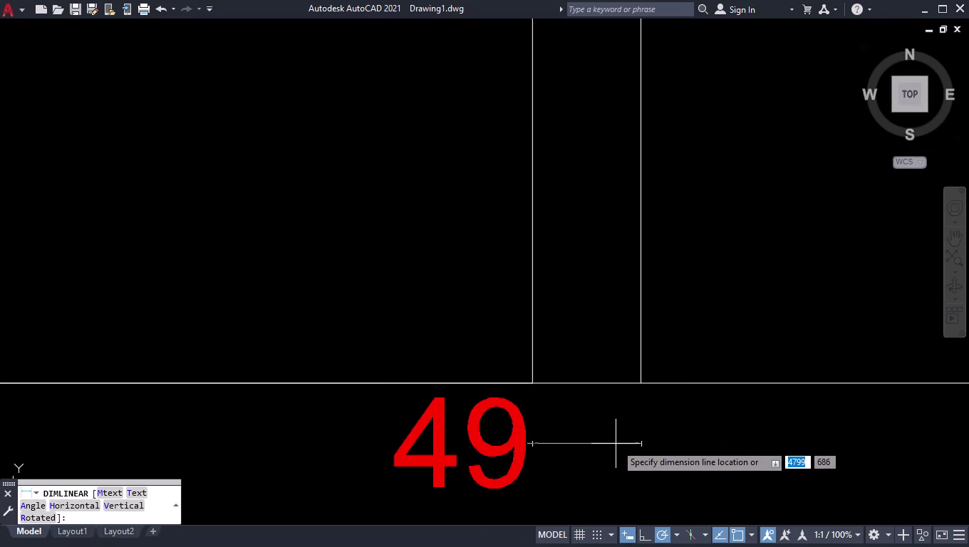
click(615, 452)
scroll(down, 3)
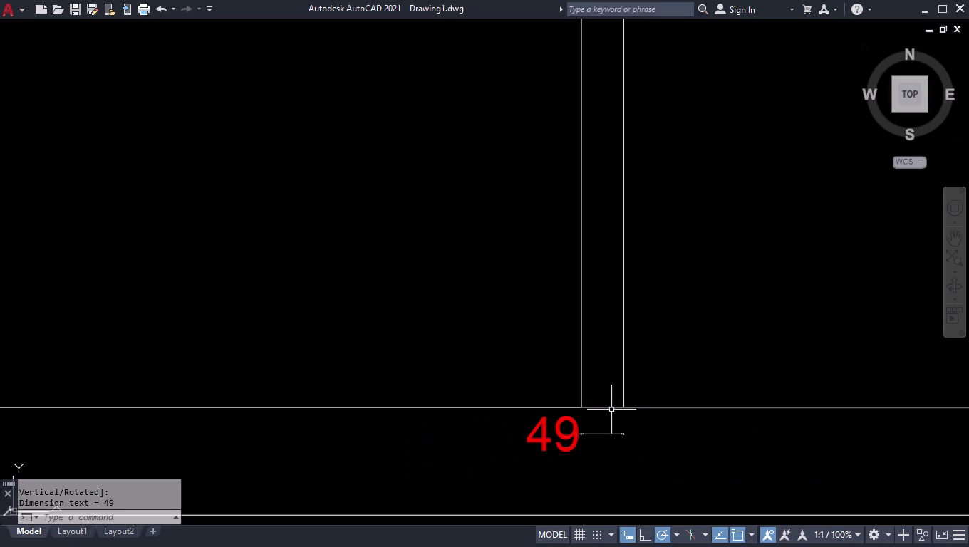
Grip-move the refrigerator 8 units to narrow that gap.
click(582, 365)
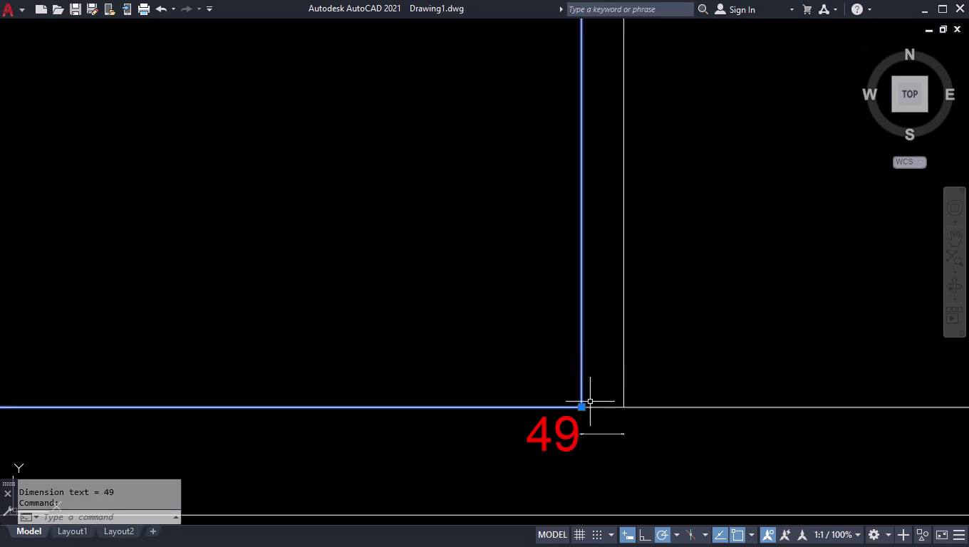
click(582, 409)
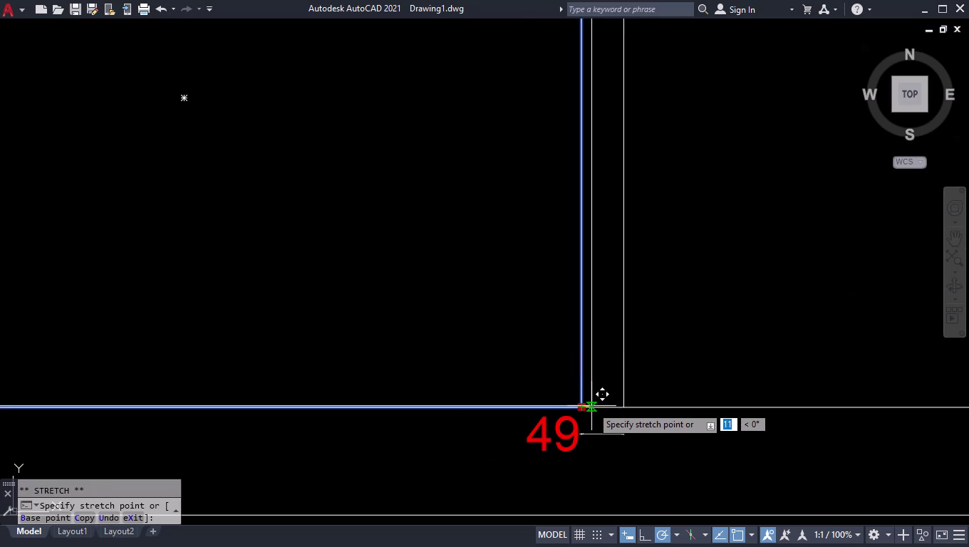
key(8)
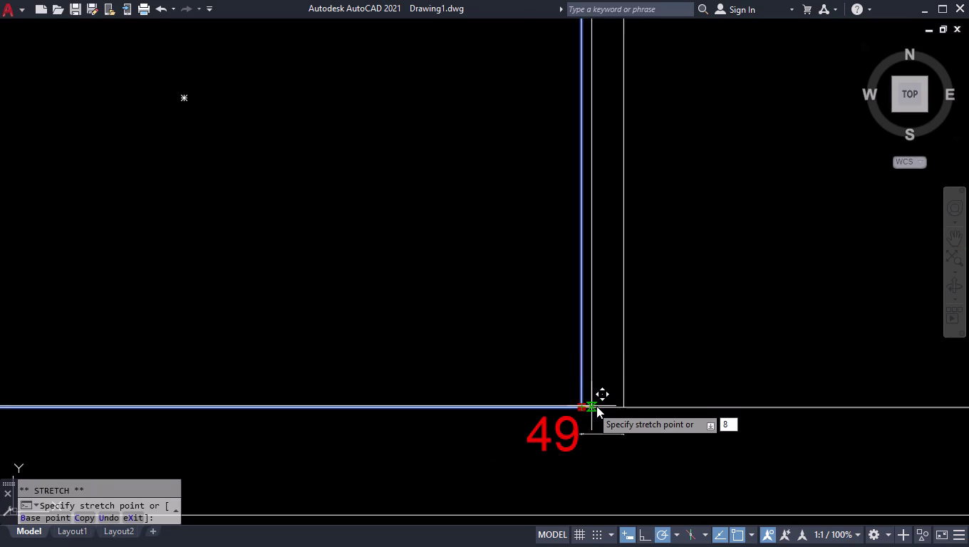
key(Return)
scroll(down, 3)
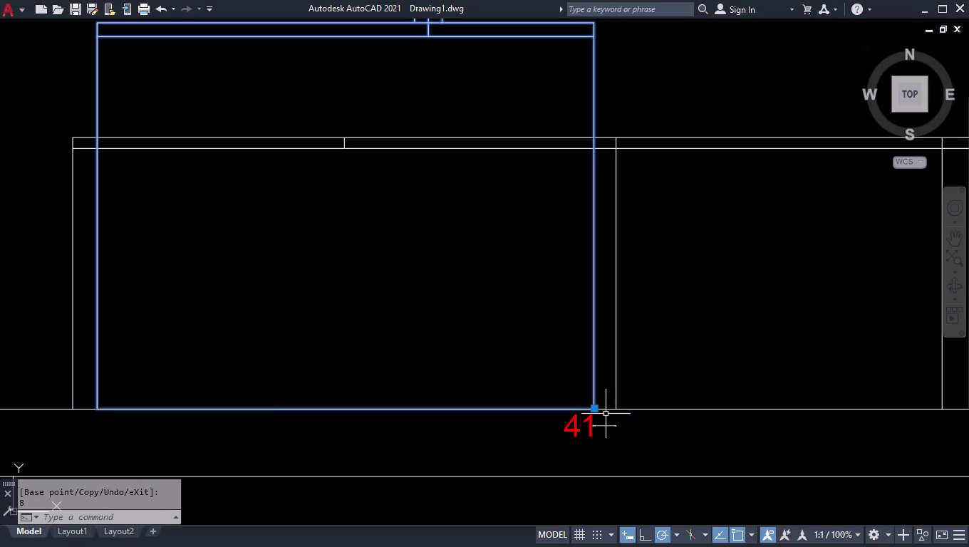
scroll(down, 3)
scroll(up, 3)
Dimension the left-side gap between refrigerator and opposite niche wall, reading 45.
key(space)
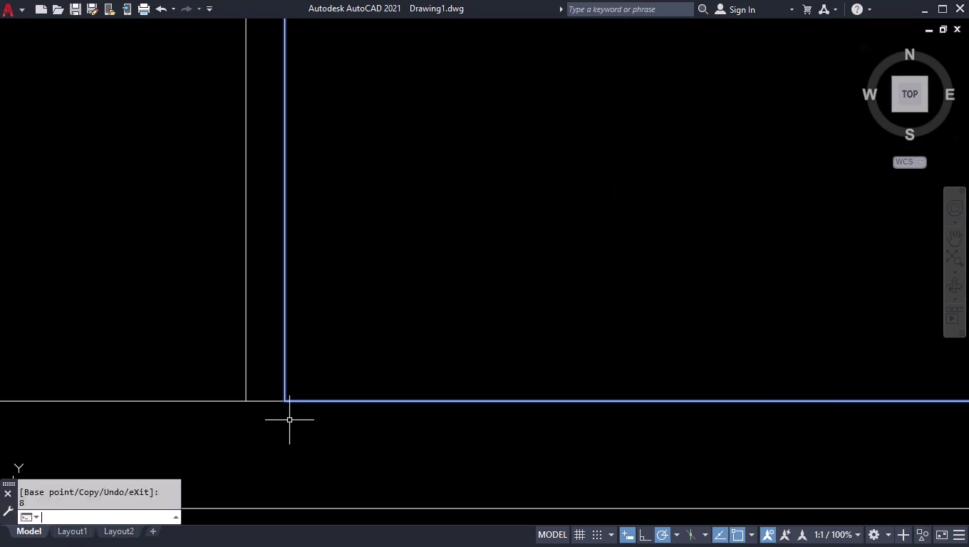
click(247, 402)
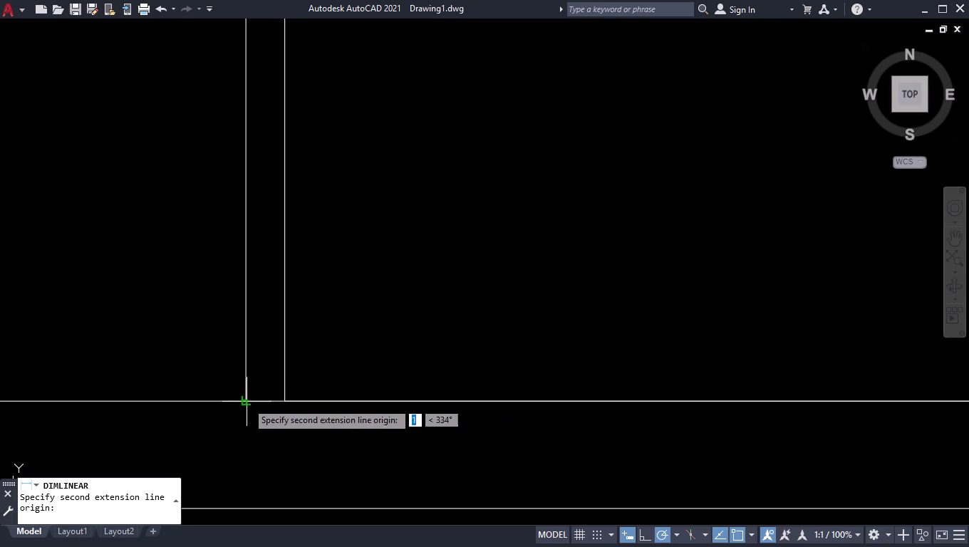
click(287, 400)
click(290, 428)
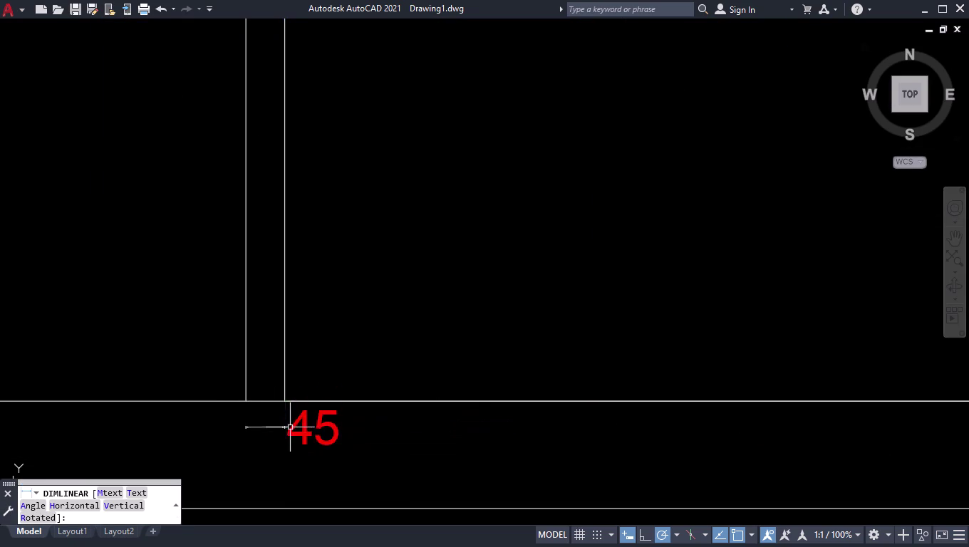
scroll(down, 3)
scroll(up, 3)
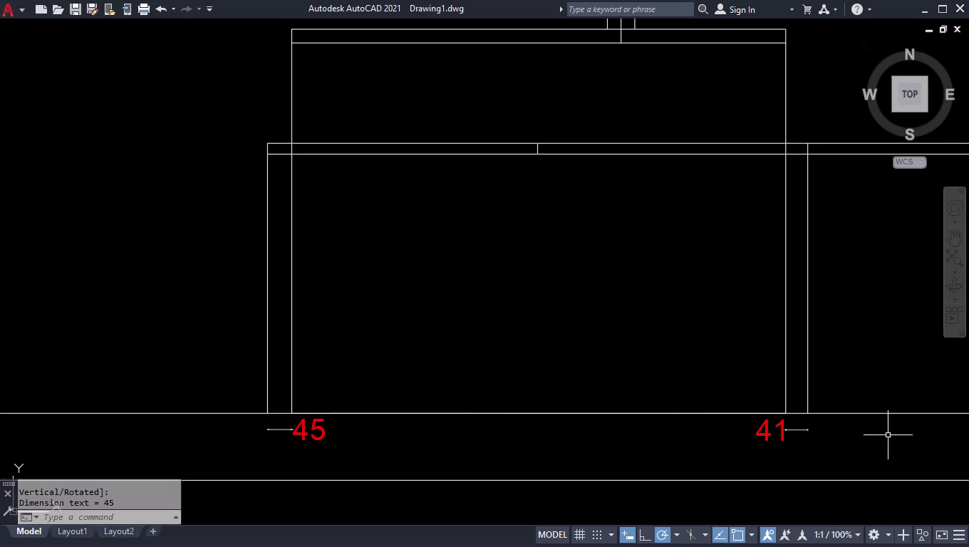
scroll(up, 3)
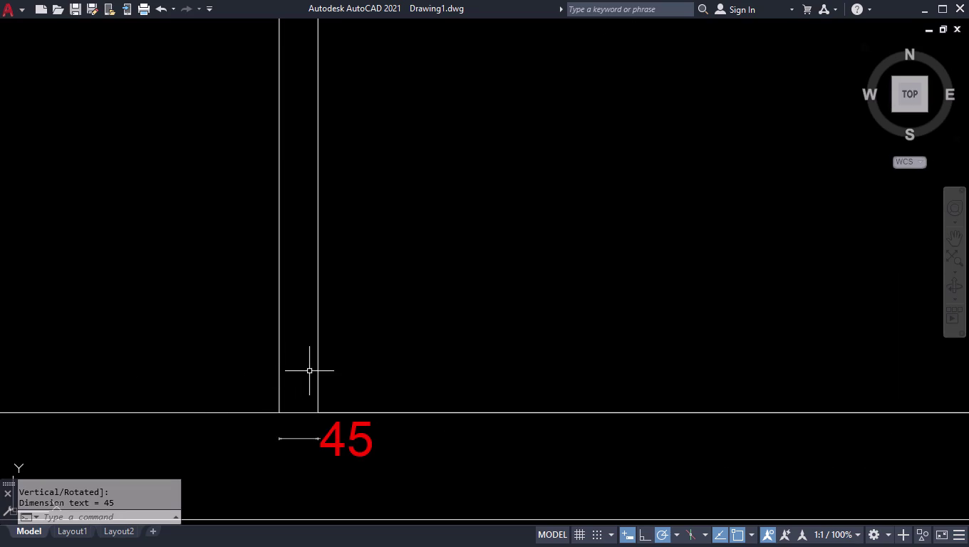
Grip-move the refrigerator 2 units so both side gaps read 43.
click(319, 371)
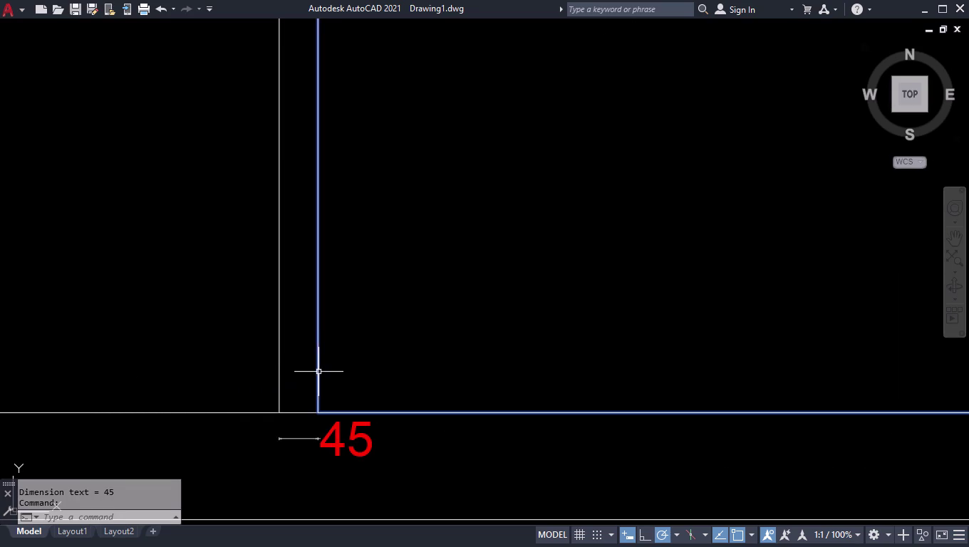
scroll(down, 3)
scroll(up, 3)
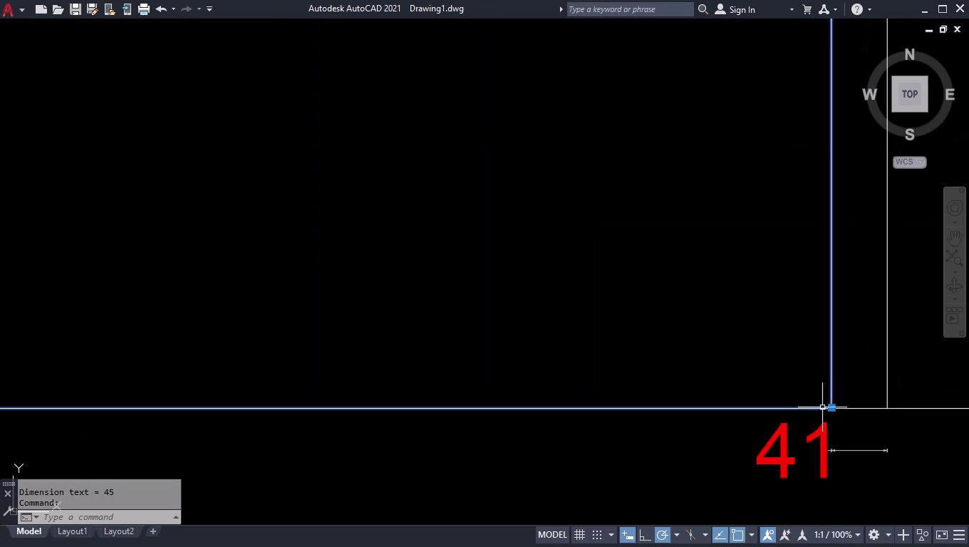
click(830, 410)
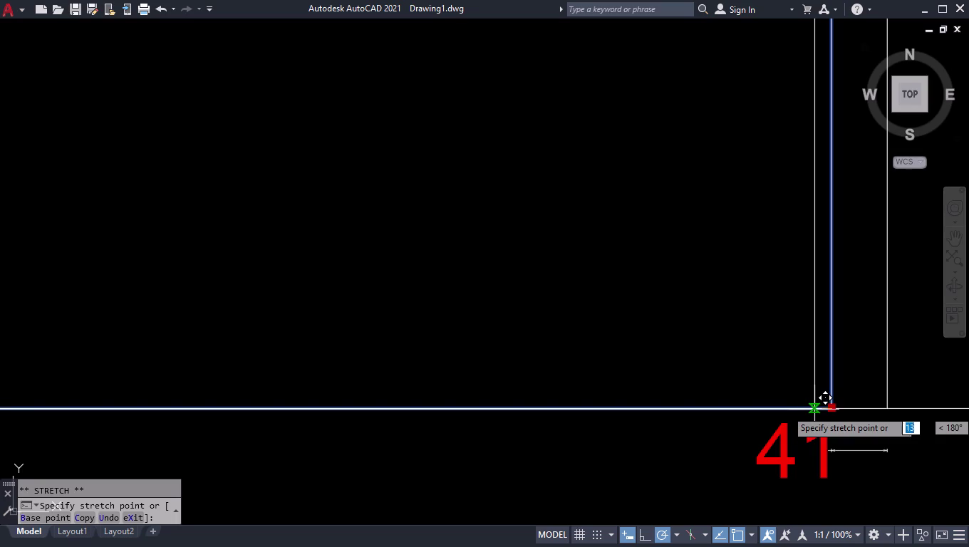
key(2)
key(Return)
scroll(down, 3)
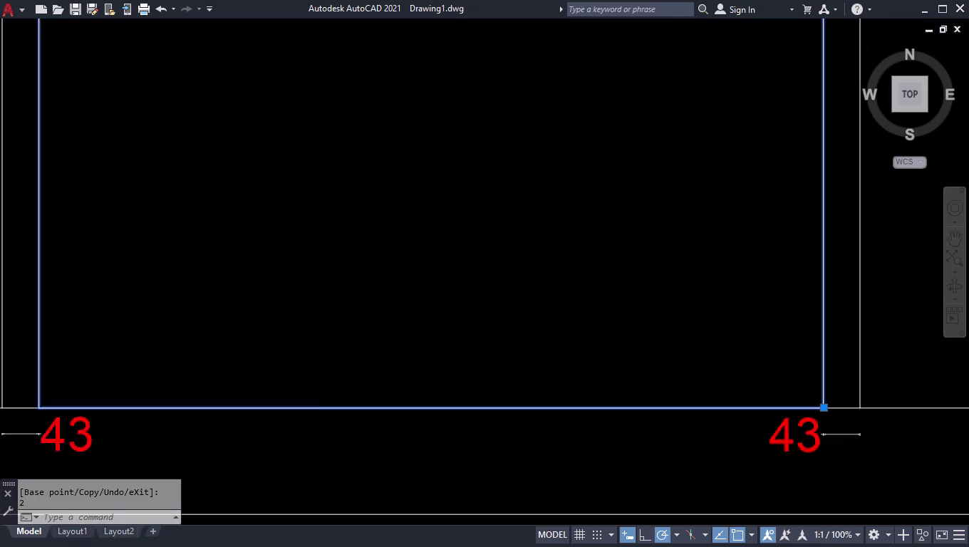
click(860, 427)
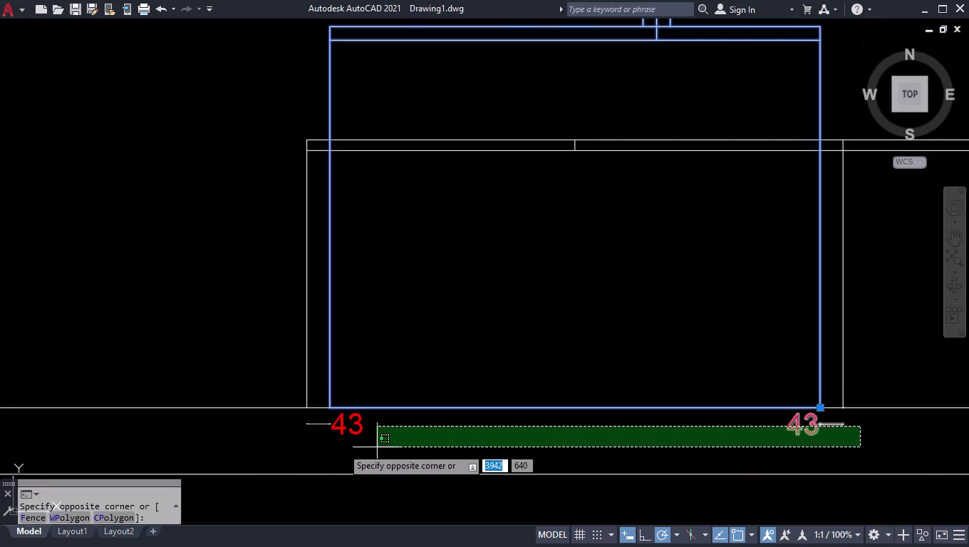
Erase both 43 gap dimensions and zoom out to view the whole kitchen plan.
click(266, 442)
key(Delete)
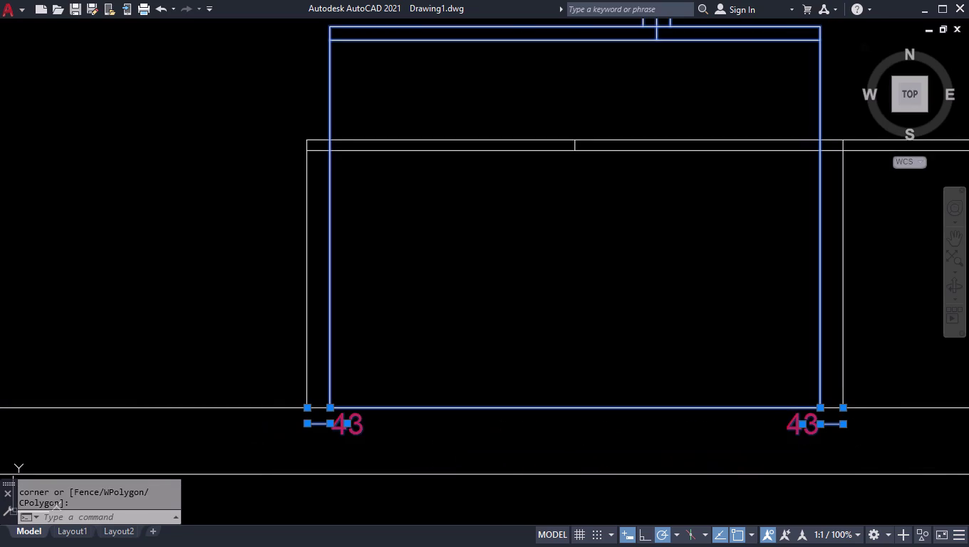
key(u)
key(Return)
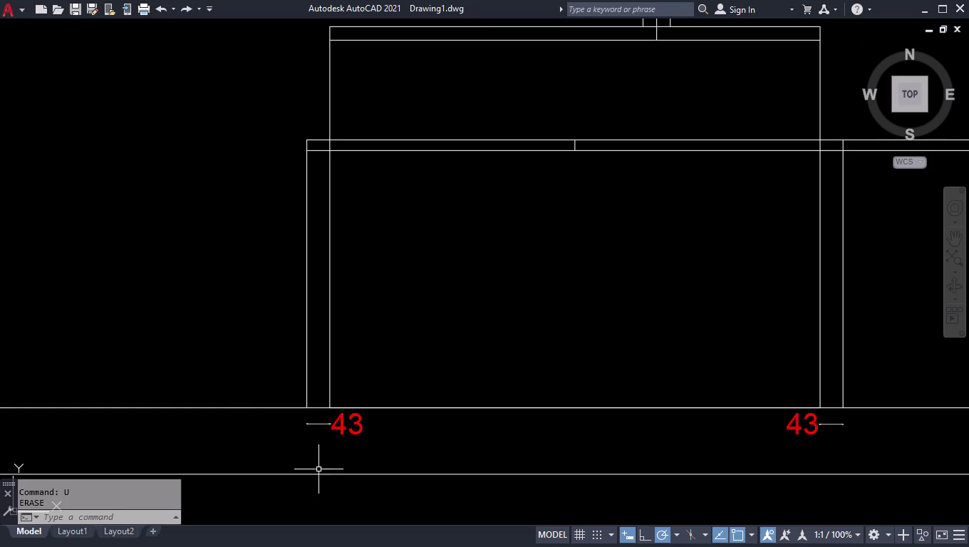
click(320, 426)
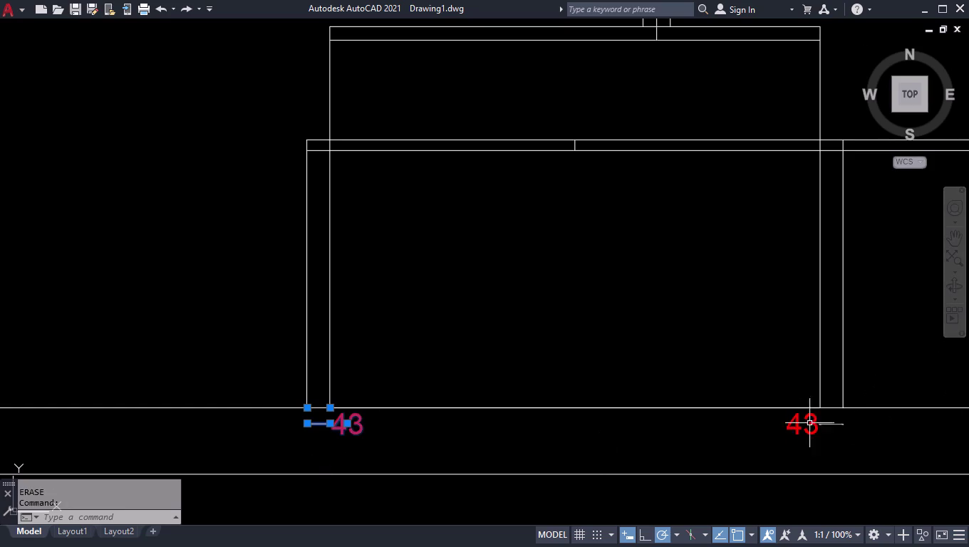
click(797, 426)
key(Delete)
scroll(down, 3)
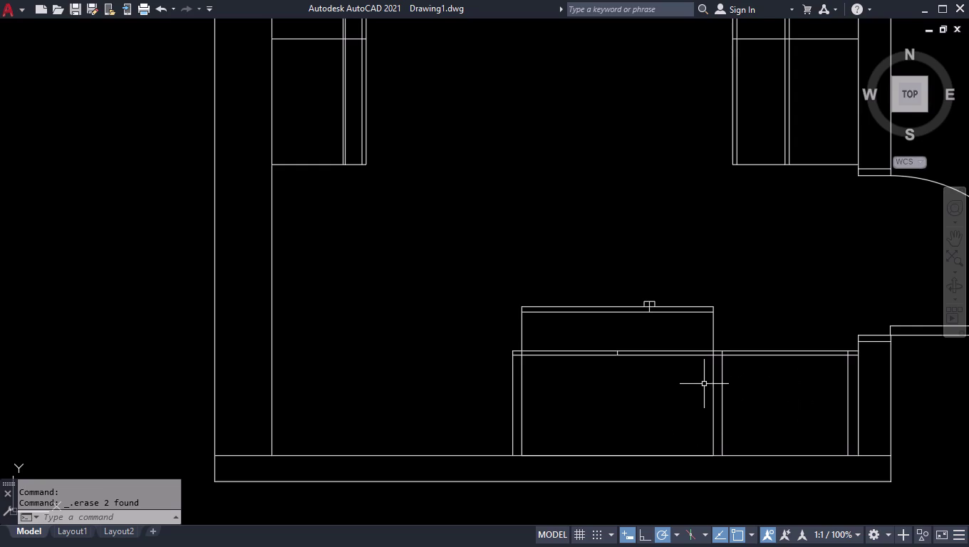
scroll(down, 3)
scroll(up, 3)
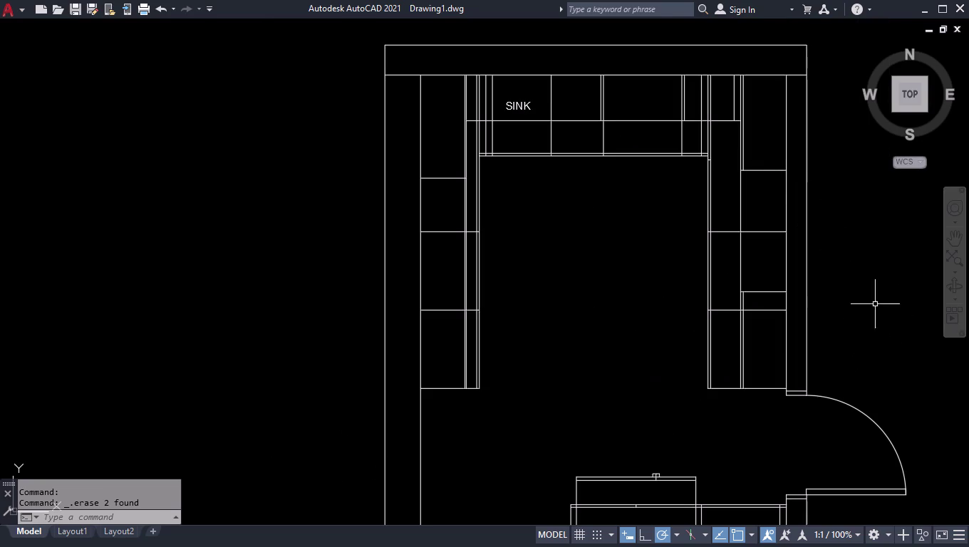
scroll(up, 3)
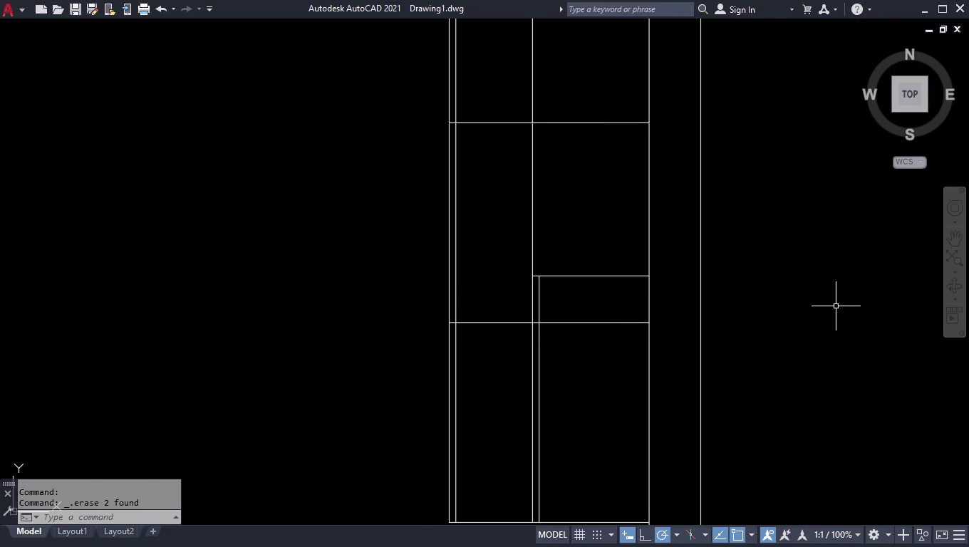